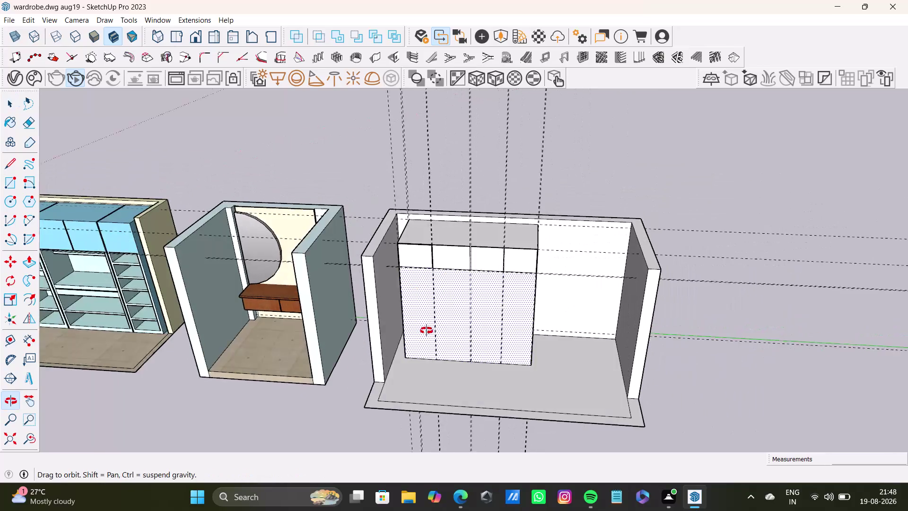
Copy the whole wardrobe room unit with Move and place it just right of the original.
middle_drag(520, 300, 485, 271)
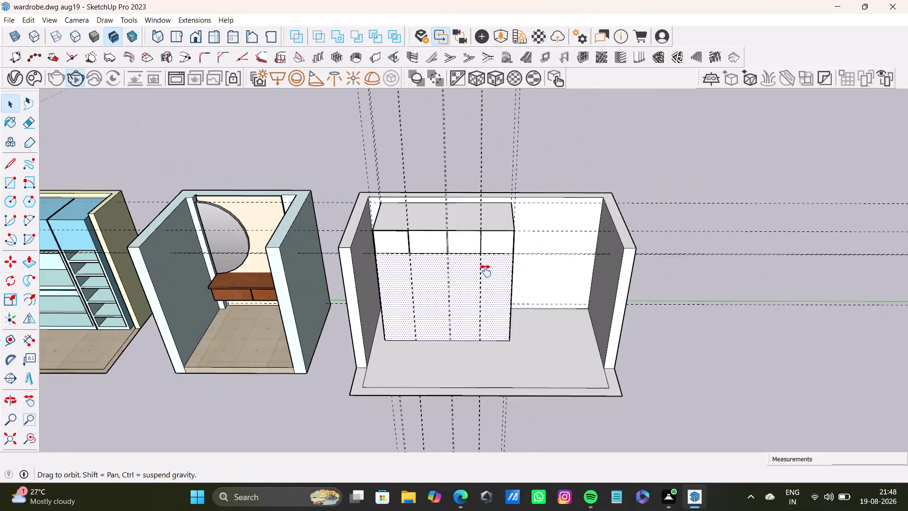
middle_drag(485, 271, 485, 270)
triple_click(547, 244)
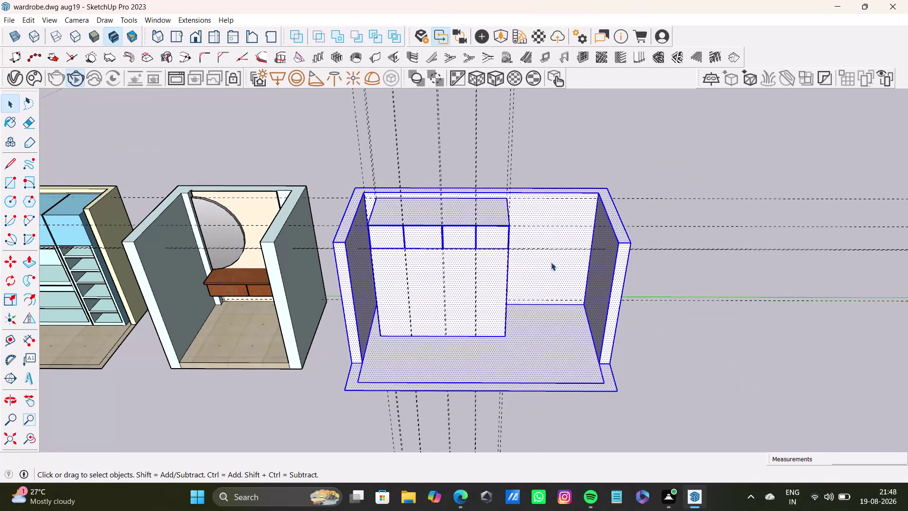
key(m)
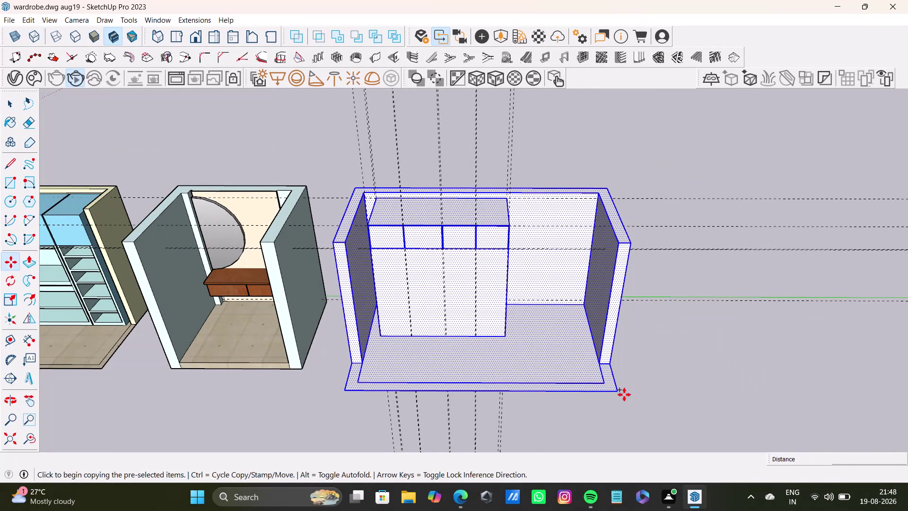
click(621, 393)
scroll(down, 3)
middle_drag(881, 365, 689, 353)
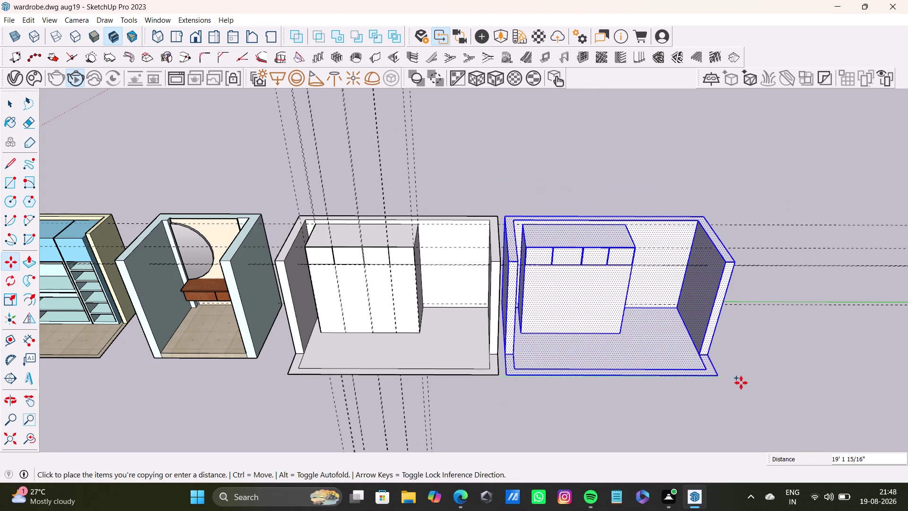
click(740, 383)
key(space)
scroll(down, 3)
scroll(up, 3)
scroll(down, 3)
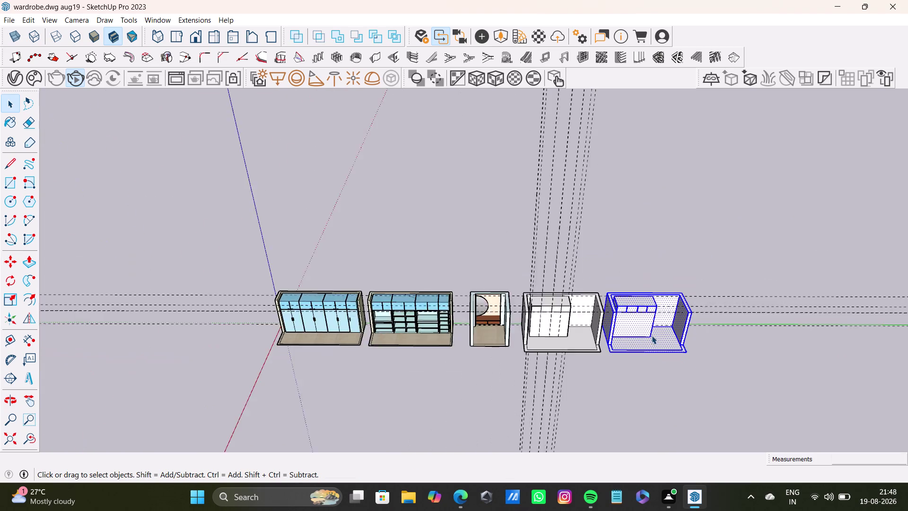
scroll(down, 3)
Push/Pull the first two loft shutters outward 4 1/4" from the wardrobe front.
scroll(up, 3)
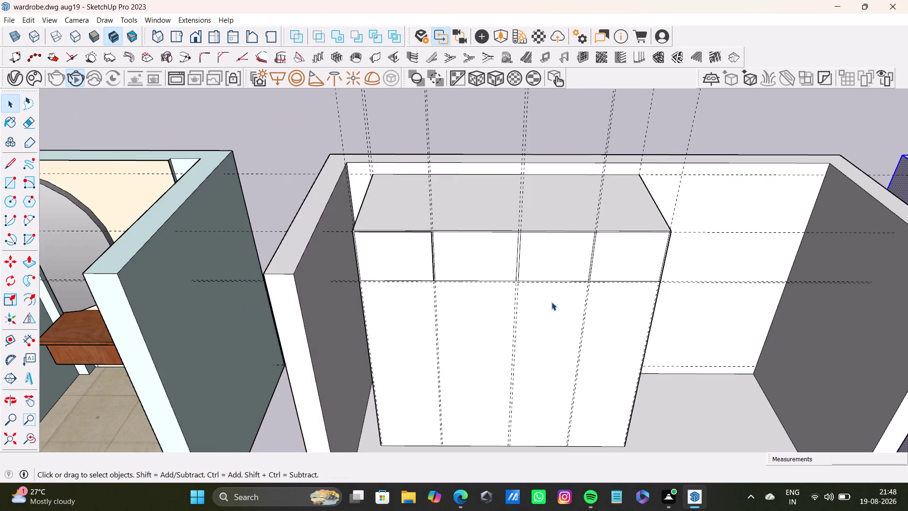
middle_drag(550, 302, 598, 298)
scroll(up, 3)
click(448, 254)
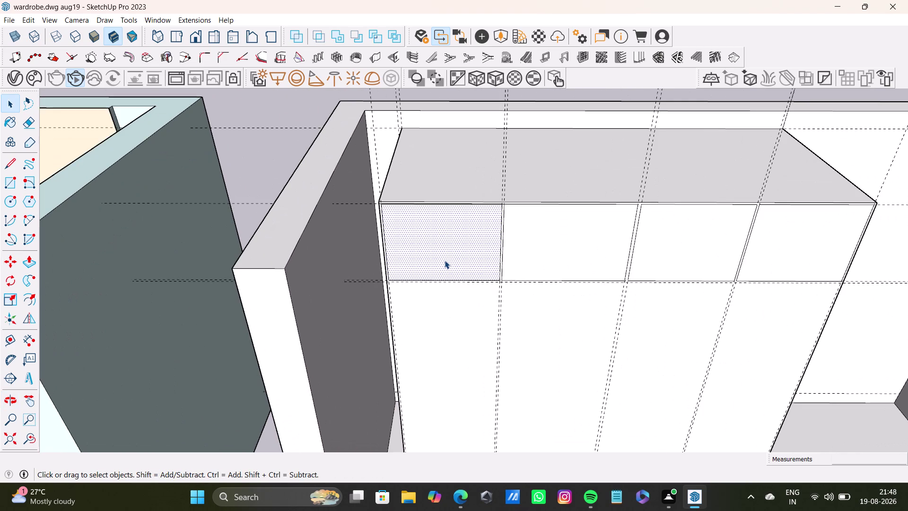
key(p)
drag(444, 260, 436, 269)
key(space)
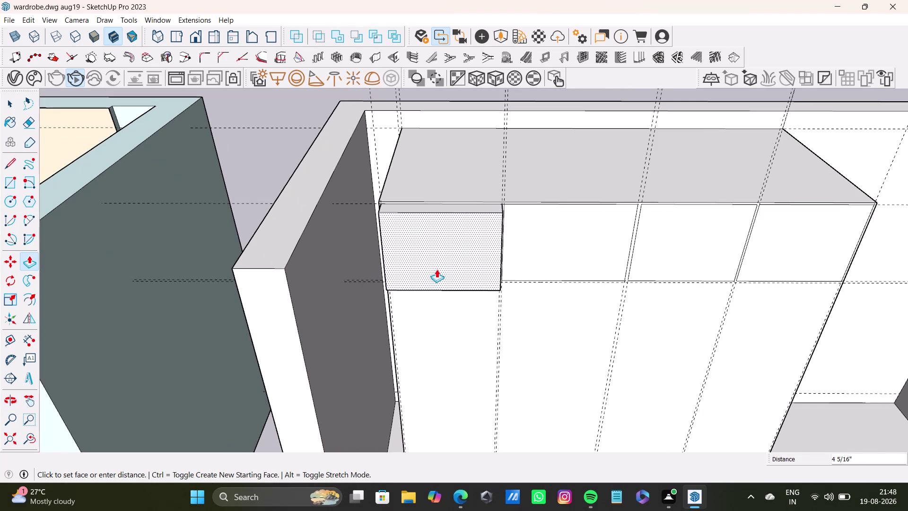
click(545, 240)
key(p)
drag(545, 240, 486, 249)
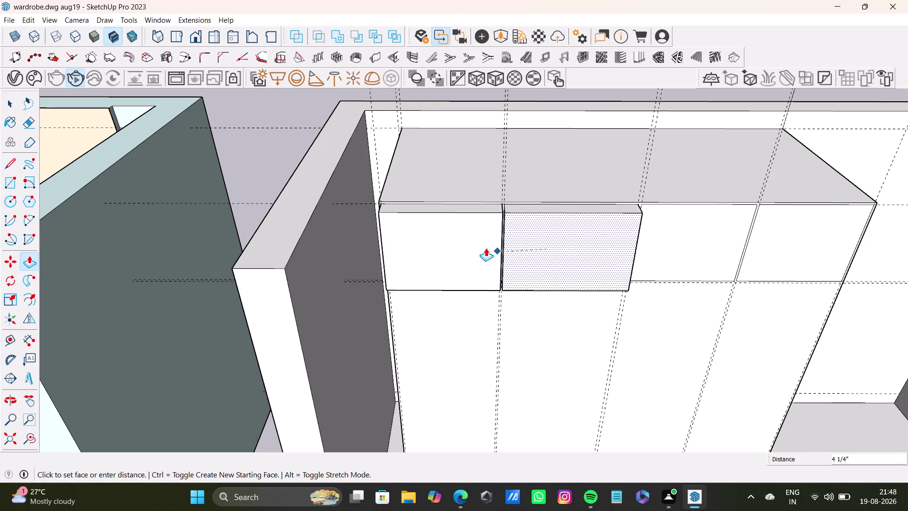
drag(486, 248, 484, 246)
key(space)
Push/Pull the third and fourth loft shutters outward to match the first two.
middle_drag(640, 267, 490, 243)
click(597, 255)
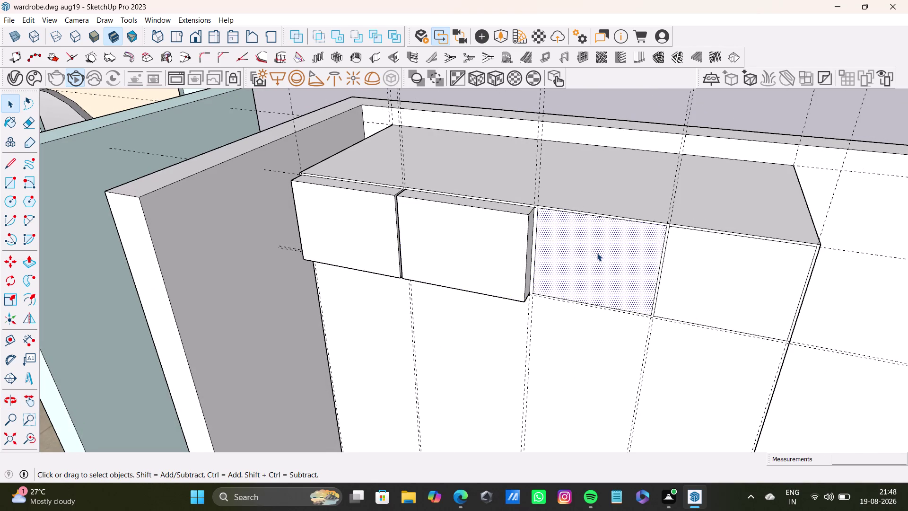
key(p)
drag(597, 253, 510, 228)
key(space)
click(725, 278)
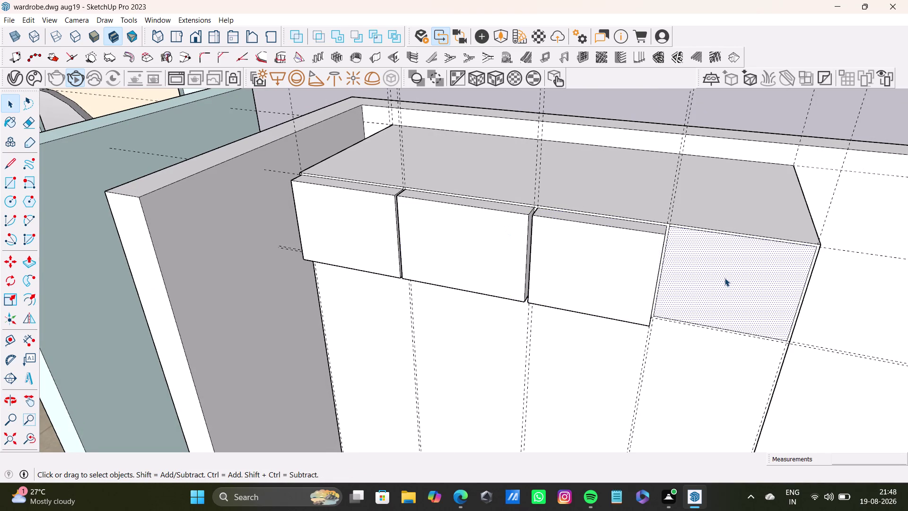
key(p)
drag(725, 278, 641, 258)
Orbit and pan to inspect the shutter projections and centre the wardrobe doors.
middle_drag(700, 288, 667, 378)
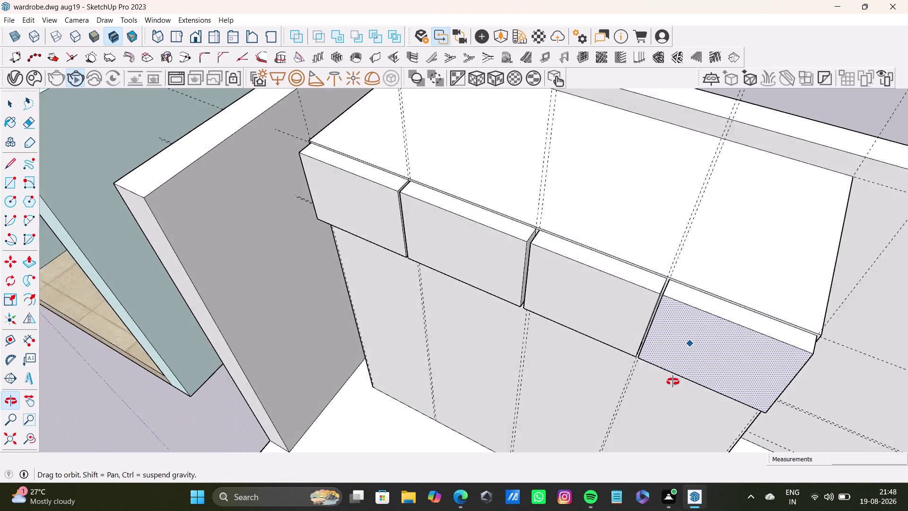
middle_drag(667, 377, 766, 265)
scroll(down, 3)
middle_drag(691, 262, 725, 119)
scroll(down, 3)
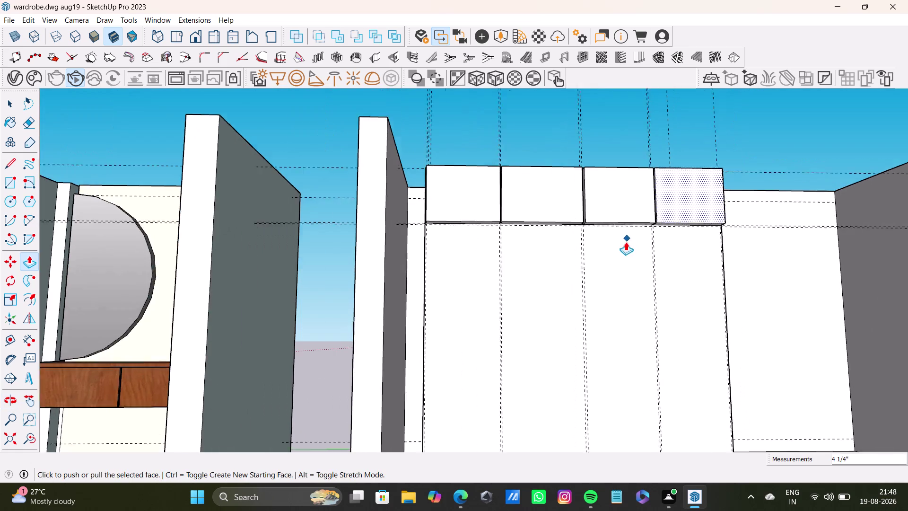
middle_drag(619, 255, 610, 179)
middle_drag(522, 276, 516, 323)
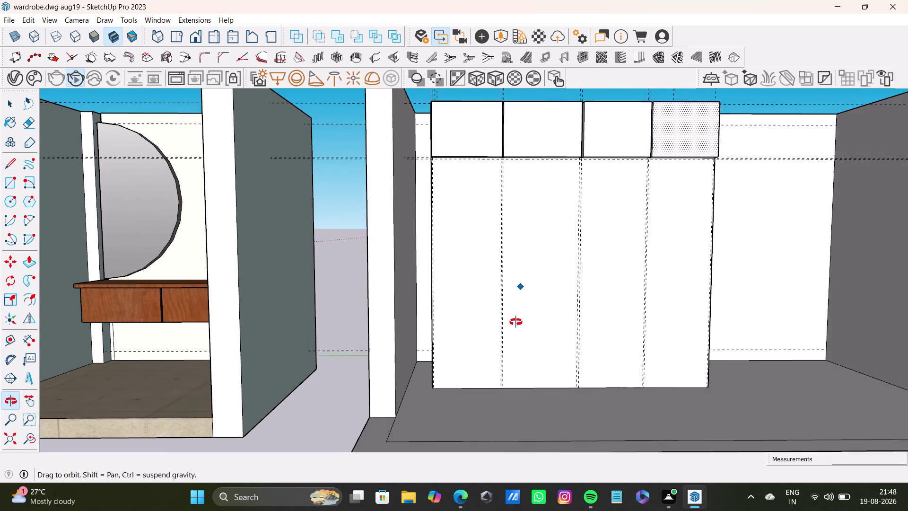
middle_drag(516, 323, 516, 326)
scroll(up, 3)
middle_drag(517, 235, 469, 209)
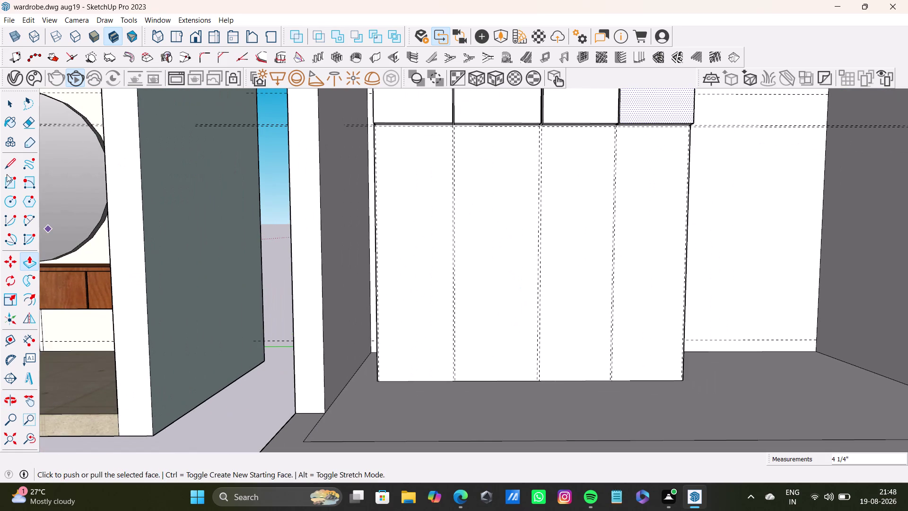
click(10, 185)
scroll(up, 3)
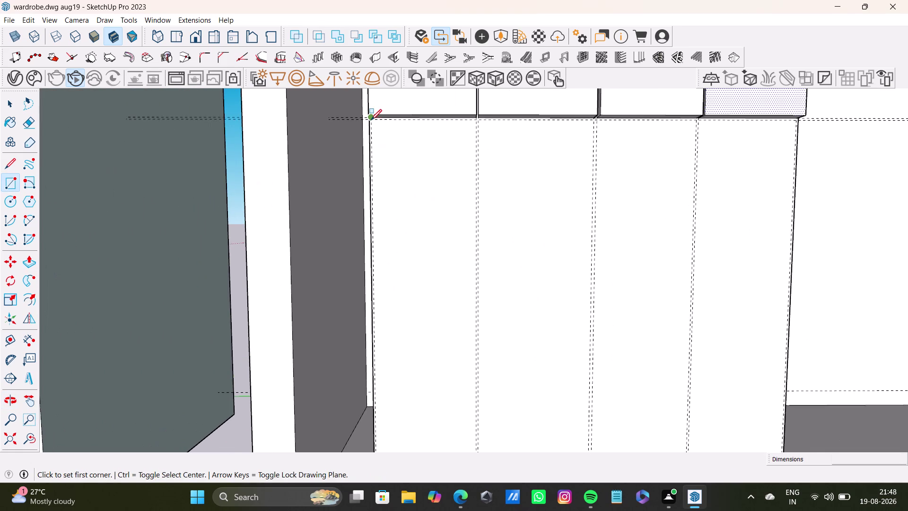
drag(371, 120, 378, 123)
key(space)
drag(6, 179, 11, 181)
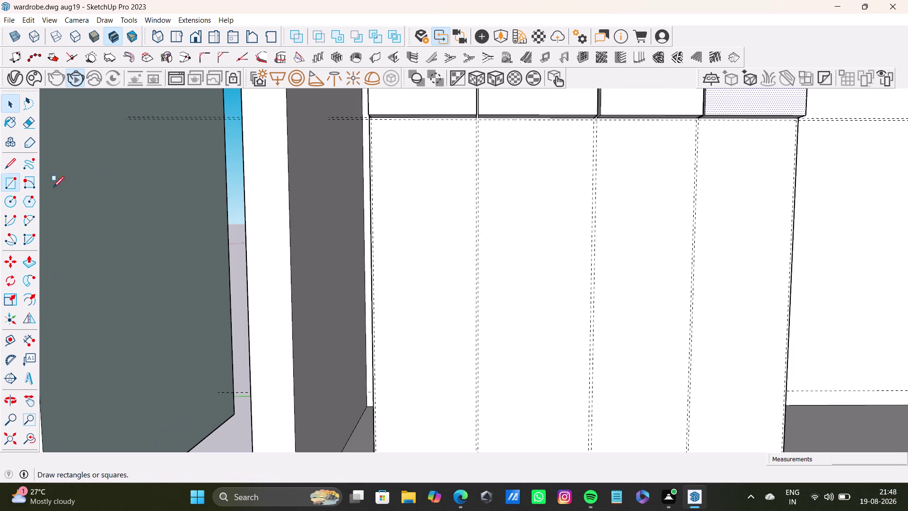
drag(11, 180, 16, 181)
scroll(up, 3)
middle_drag(403, 167, 368, 277)
middle_drag(377, 247, 372, 204)
scroll(up, 3)
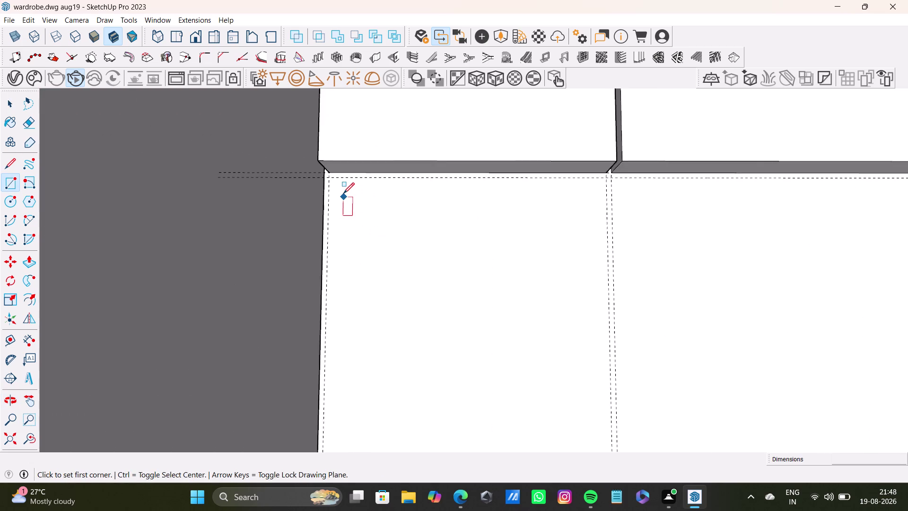
scroll(up, 3)
click(322, 171)
scroll(down, 3)
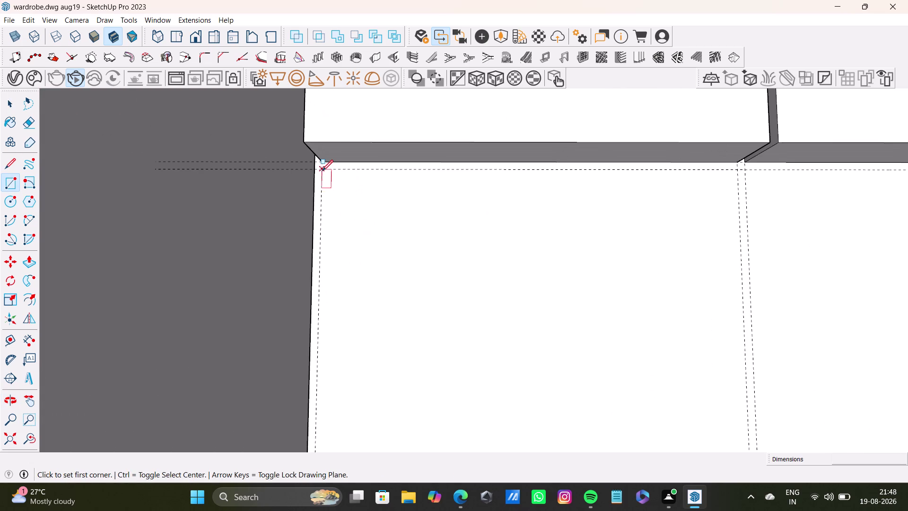
scroll(down, 3)
middle_drag(732, 361, 544, 202)
scroll(down, 3)
scroll(up, 3)
middle_drag(633, 346, 614, 187)
scroll(down, 3)
middle_drag(653, 358, 636, 255)
scroll(up, 3)
middle_drag(639, 296, 642, 357)
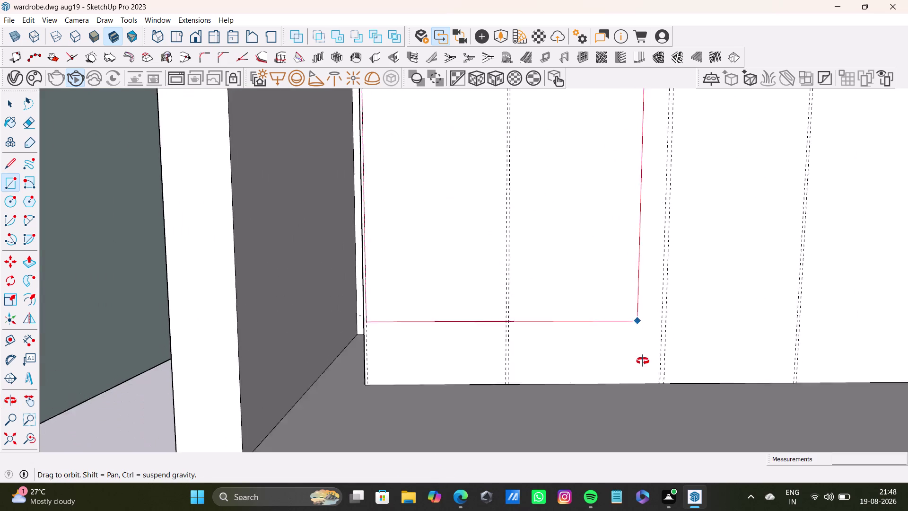
middle_drag(643, 357, 639, 397)
key(space)
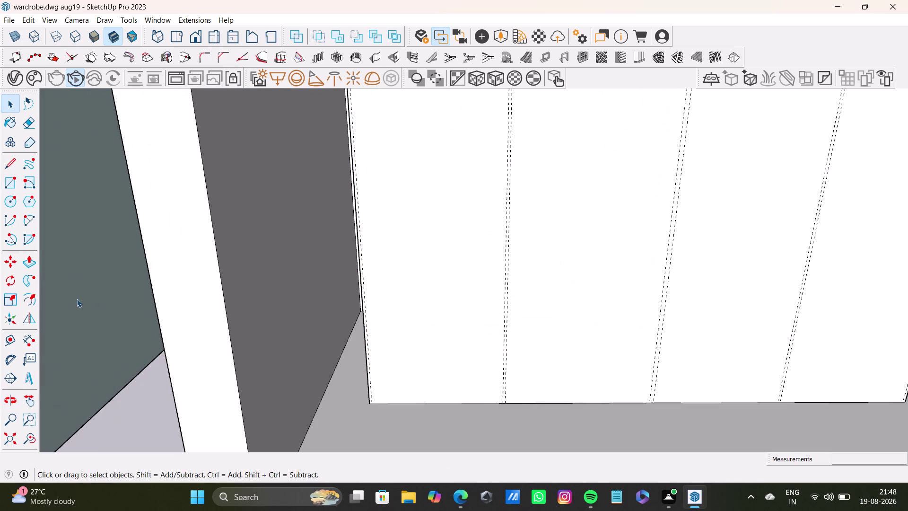
drag(6, 340, 17, 340)
scroll(up, 3)
click(468, 406)
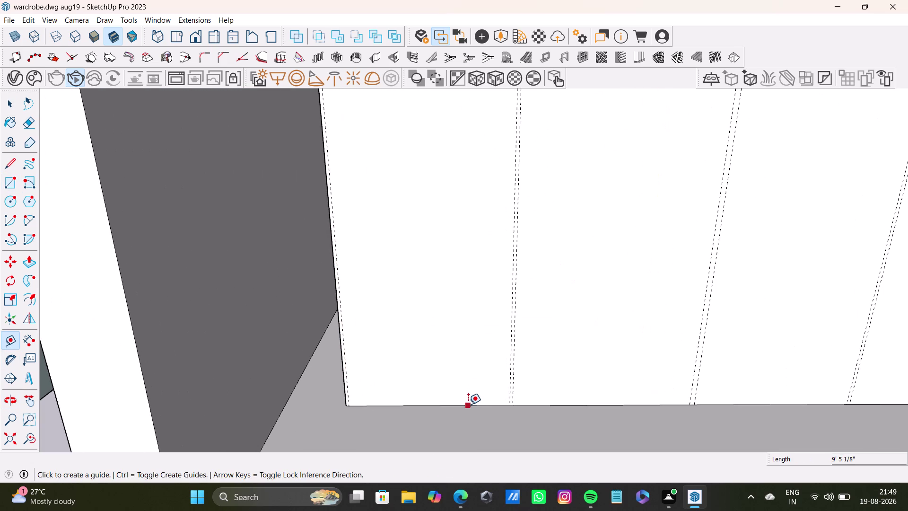
click(433, 392)
key(space)
scroll(down, 3)
middle_drag(456, 344, 415, 302)
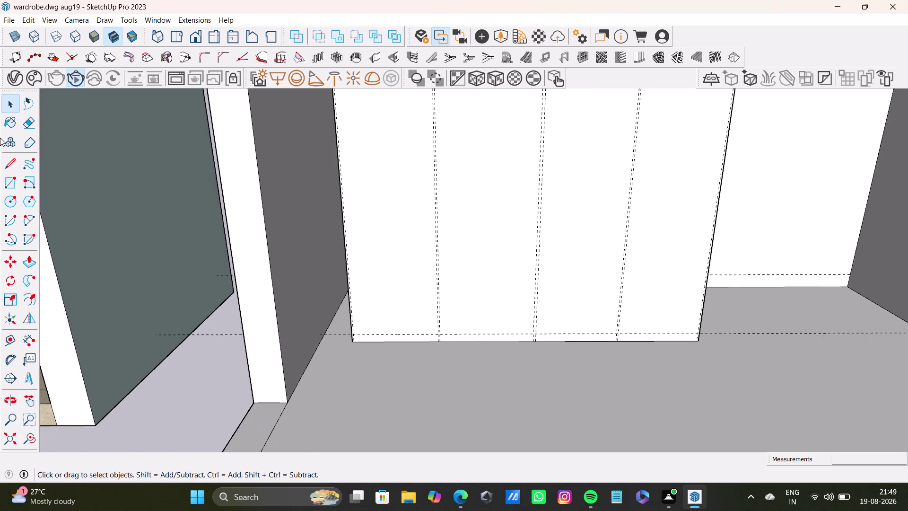
click(8, 167)
scroll(up, 3)
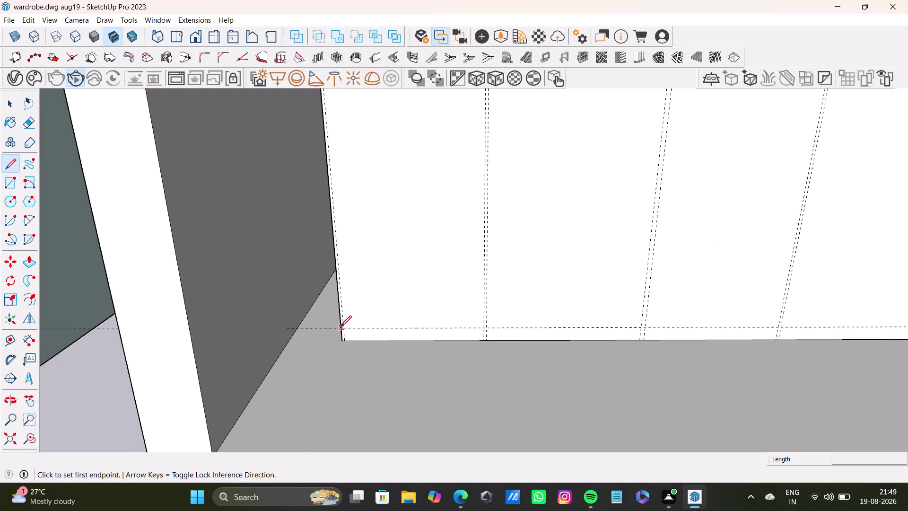
scroll(up, 3)
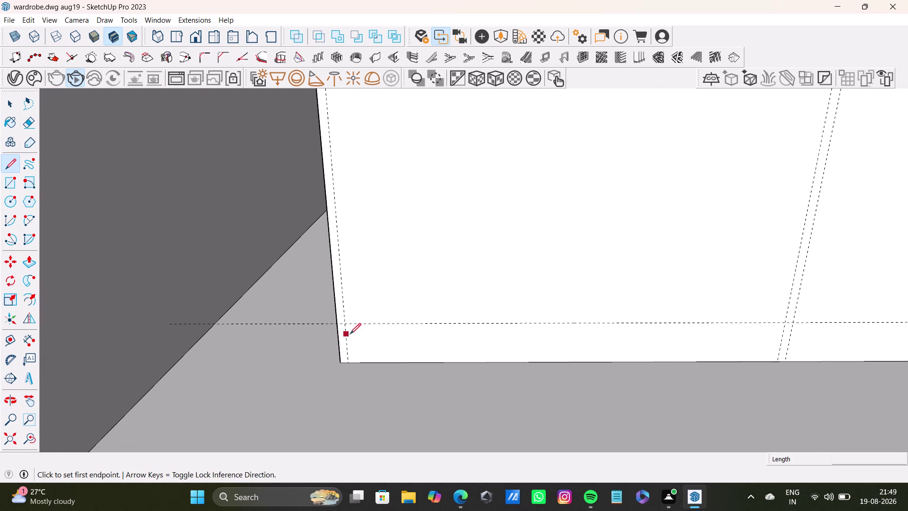
click(347, 323)
scroll(down, 3)
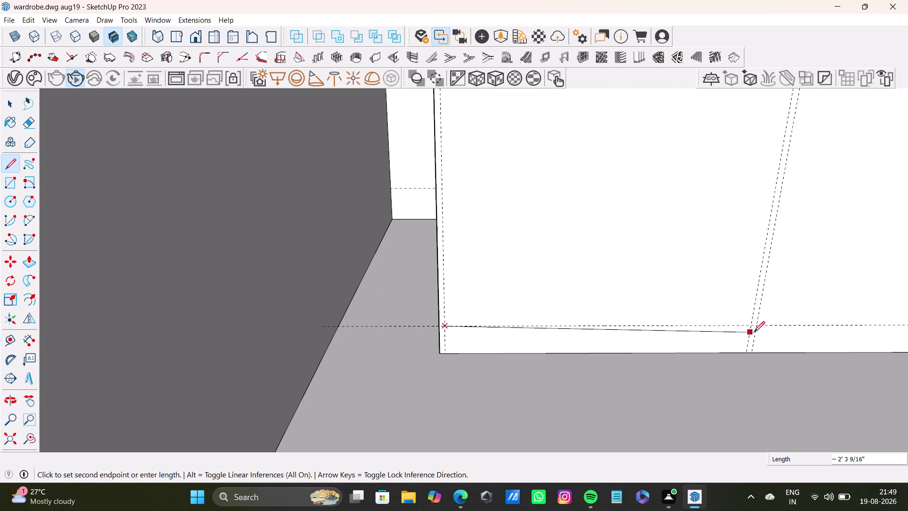
scroll(down, 3)
middle_drag(806, 330, 462, 301)
scroll(down, 3)
middle_drag(734, 295, 515, 290)
scroll(down, 3)
middle_drag(738, 300, 570, 291)
scroll(up, 3)
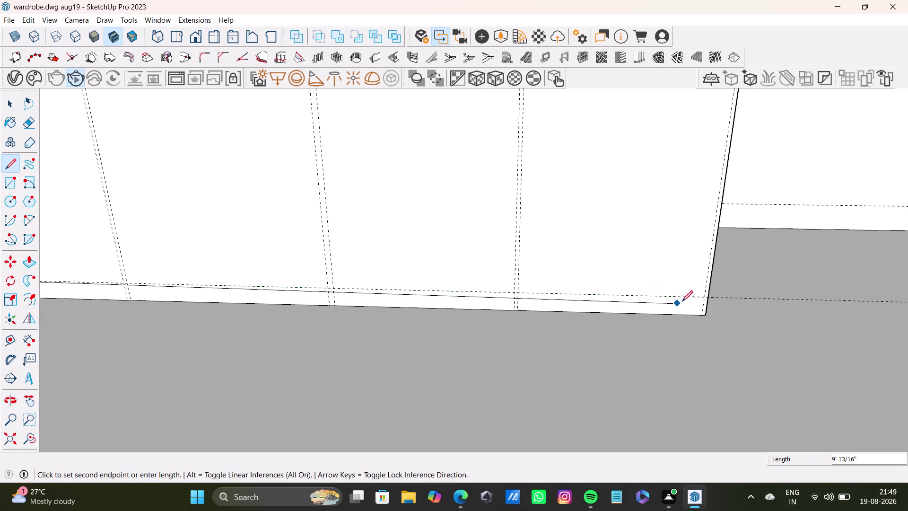
scroll(up, 3)
click(710, 297)
key(space)
scroll(down, 3)
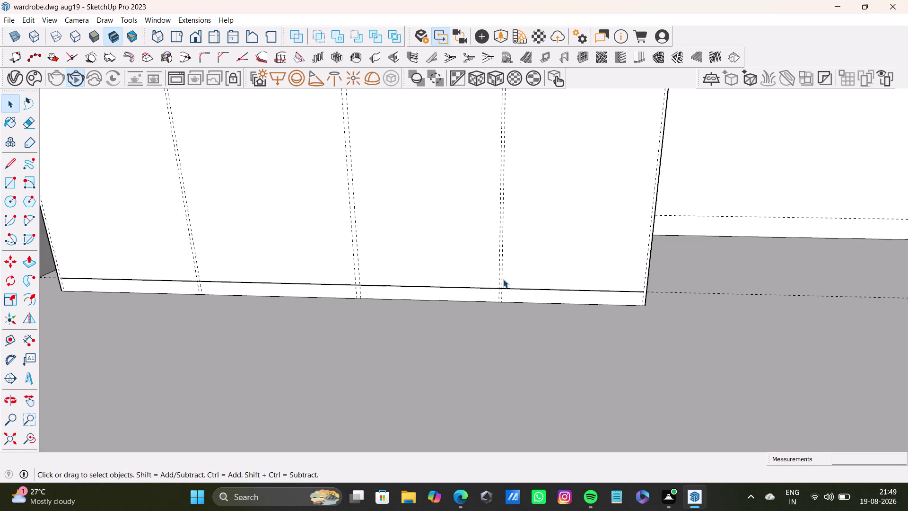
middle_drag(518, 256, 694, 337)
scroll(down, 3)
middle_drag(321, 224, 366, 305)
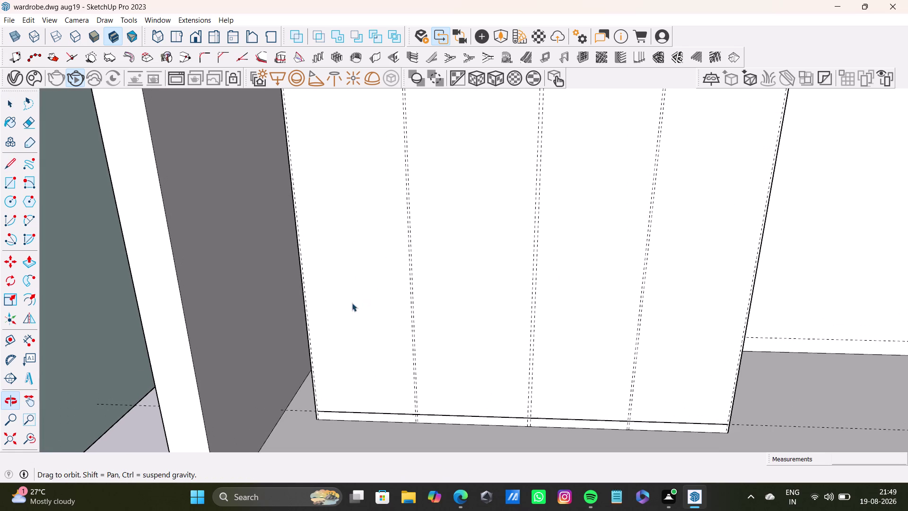
click(17, 166)
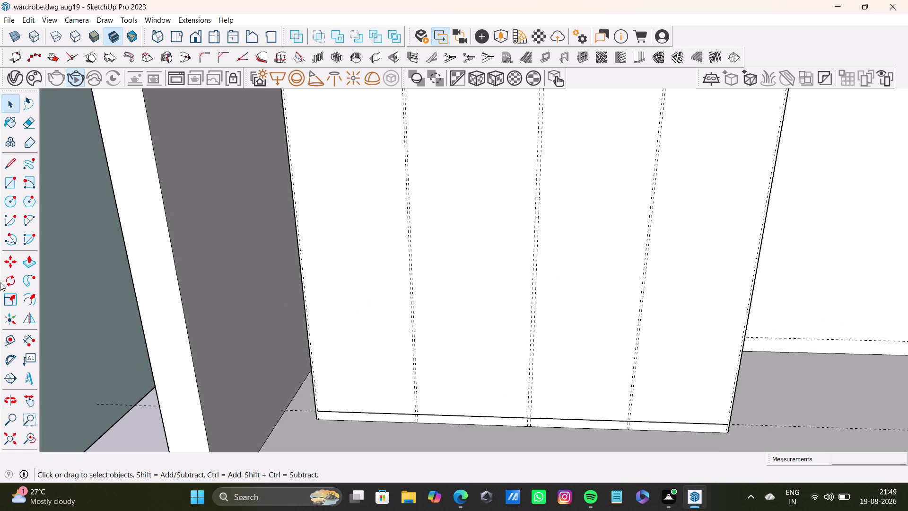
middle_drag(471, 211, 488, 356)
scroll(up, 3)
middle_drag(318, 251, 325, 190)
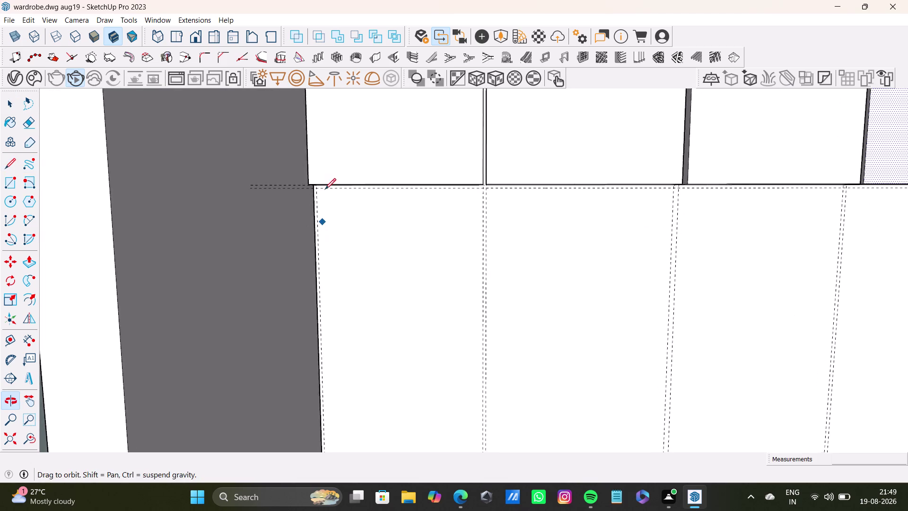
scroll(up, 3)
drag(308, 160, 312, 165)
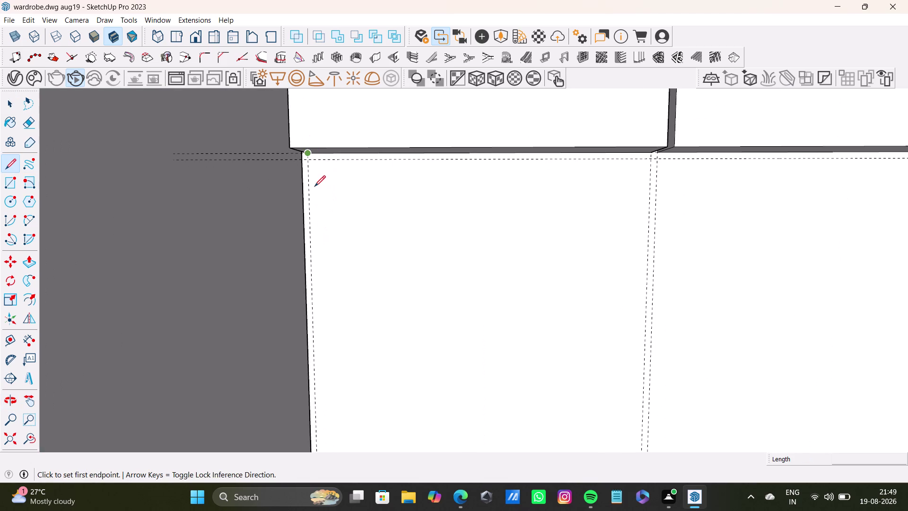
key(space)
drag(11, 161, 15, 162)
scroll(up, 3)
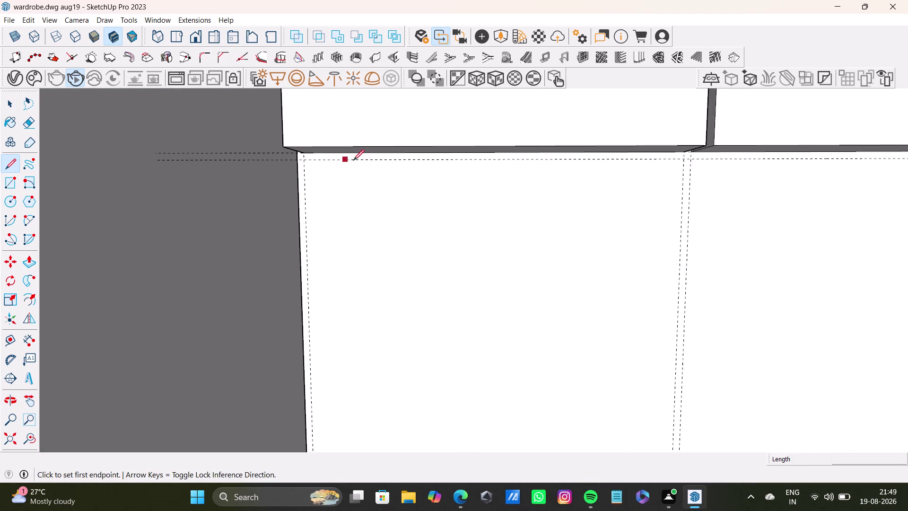
scroll(up, 3)
click(304, 167)
scroll(down, 3)
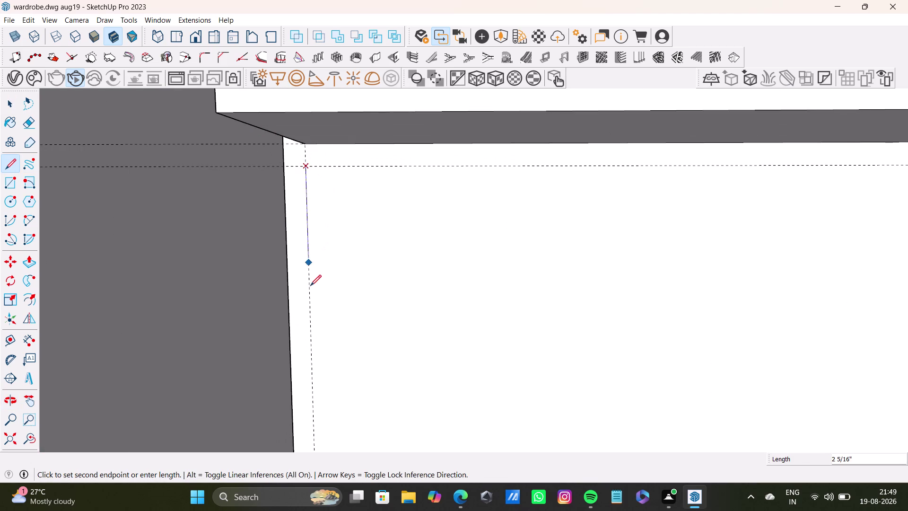
scroll(down, 3)
middle_drag(324, 310, 324, 129)
scroll(down, 3)
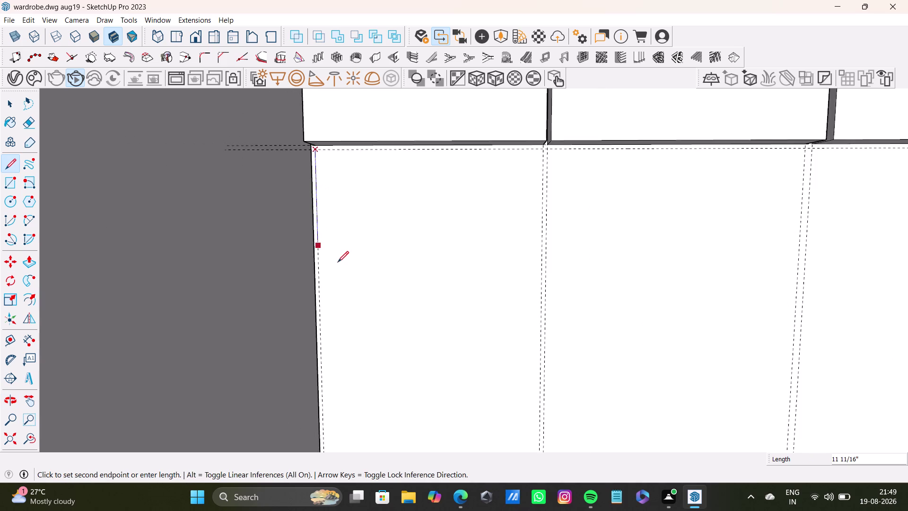
scroll(down, 3)
middle_drag(352, 278, 363, 37)
key(Up)
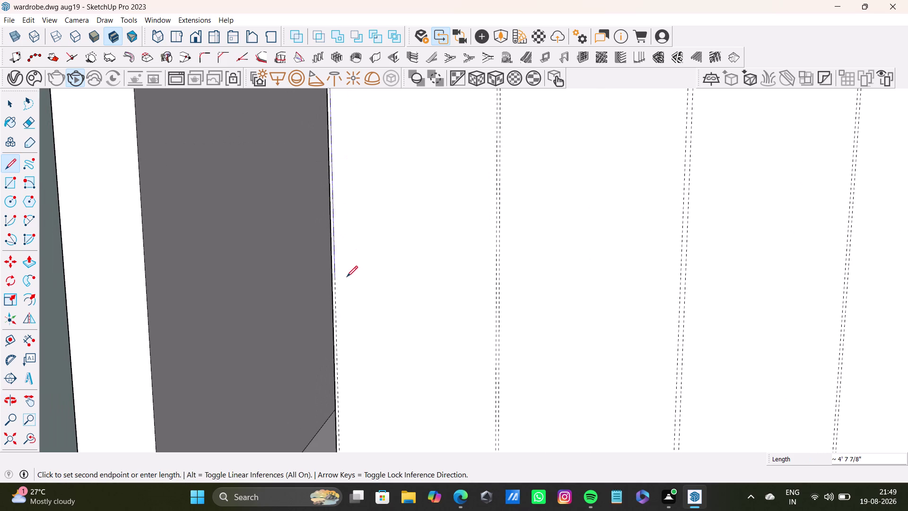
scroll(down, 3)
middle_drag(345, 287, 347, 197)
scroll(up, 3)
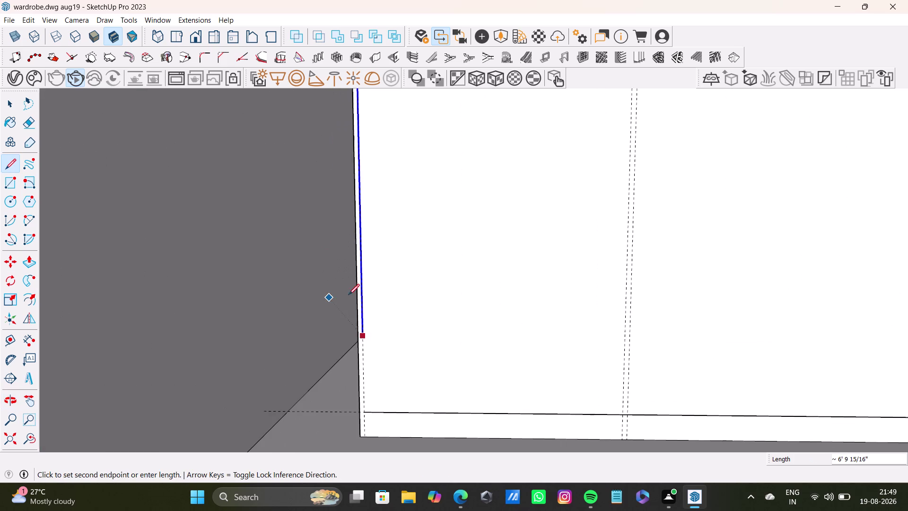
click(368, 410)
key(space)
scroll(down, 3)
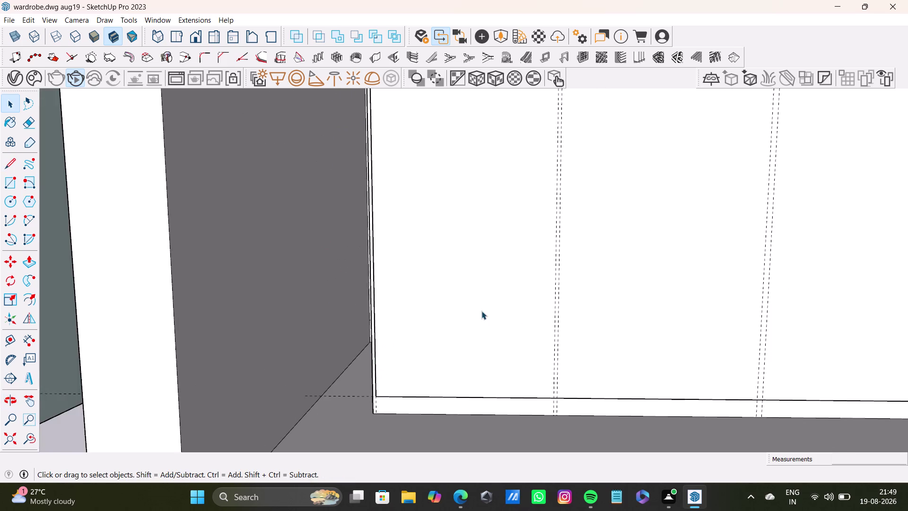
scroll(down, 3)
middle_drag(549, 281, 327, 350)
scroll(down, 3)
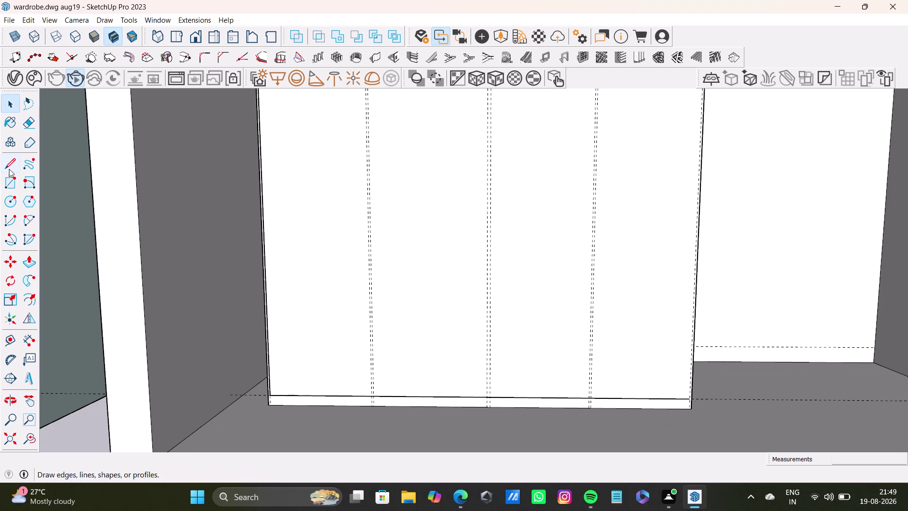
click(10, 159)
scroll(up, 3)
middle_drag(632, 227, 483, 315)
scroll(up, 3)
middle_drag(536, 218, 485, 297)
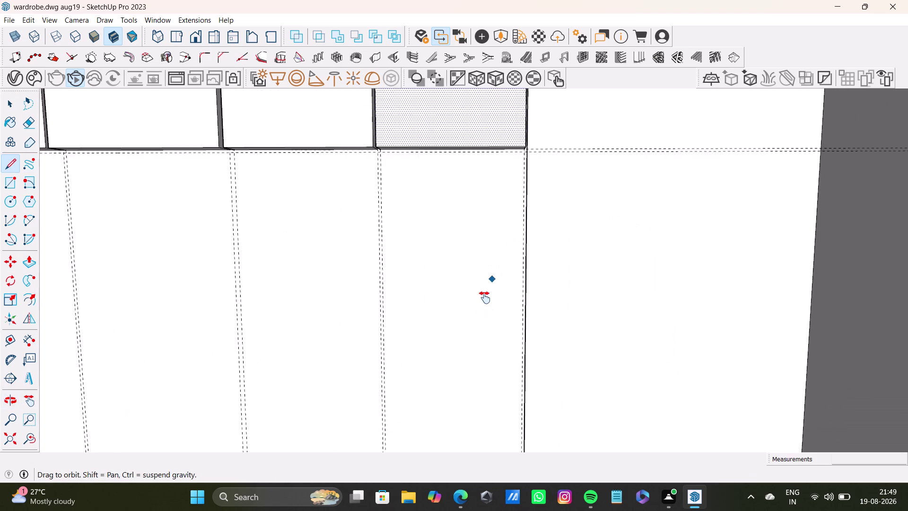
middle_drag(485, 297, 485, 298)
scroll(up, 3)
click(471, 210)
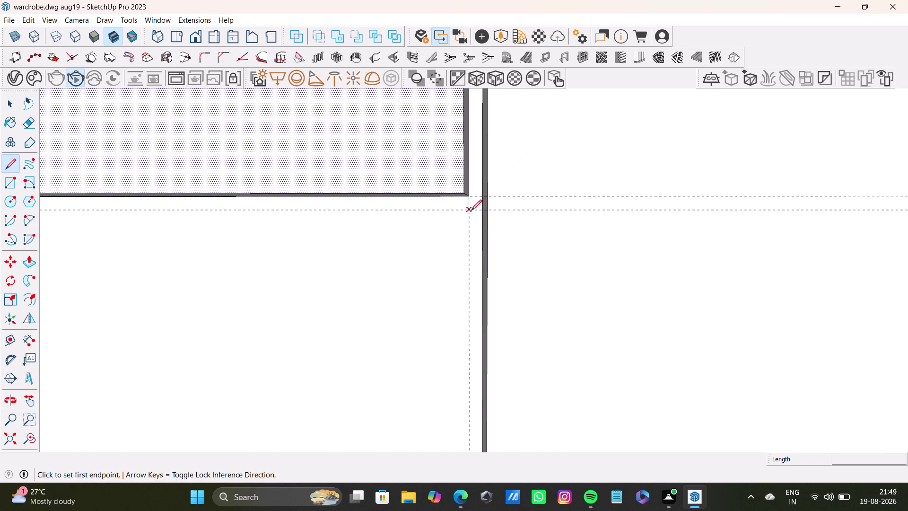
key(space)
drag(4, 160, 9, 160)
scroll(up, 3)
click(488, 206)
scroll(down, 3)
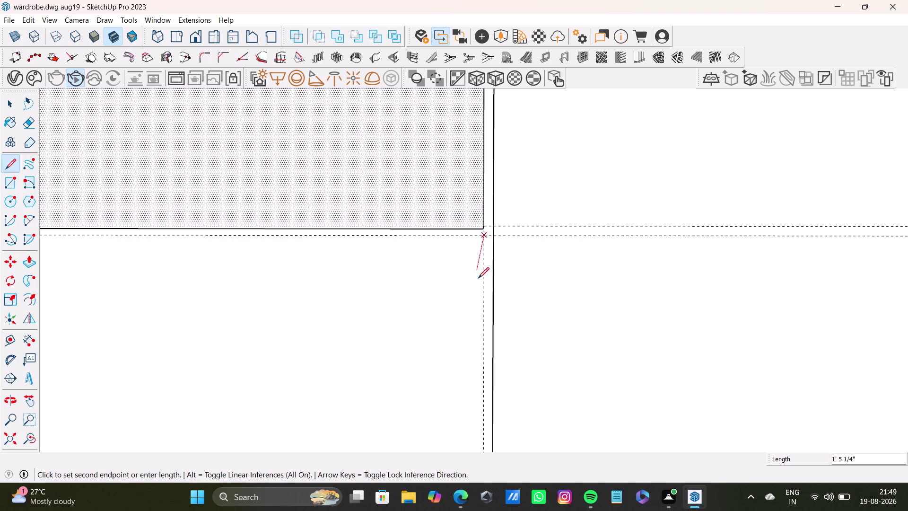
key(Up)
scroll(down, 3)
middle_drag(479, 294, 479, 158)
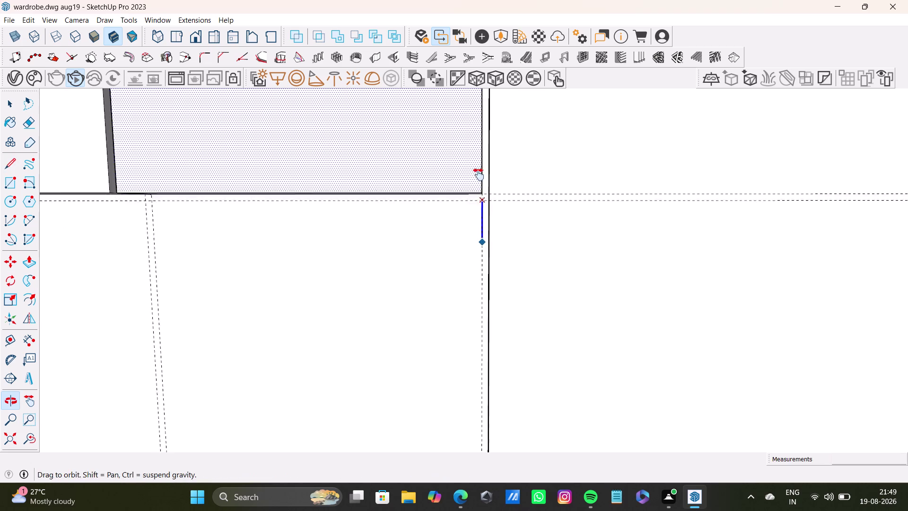
scroll(down, 3)
middle_drag(475, 290, 497, 134)
scroll(down, 3)
middle_drag(492, 304, 503, 181)
scroll(up, 3)
scroll(up, 3)
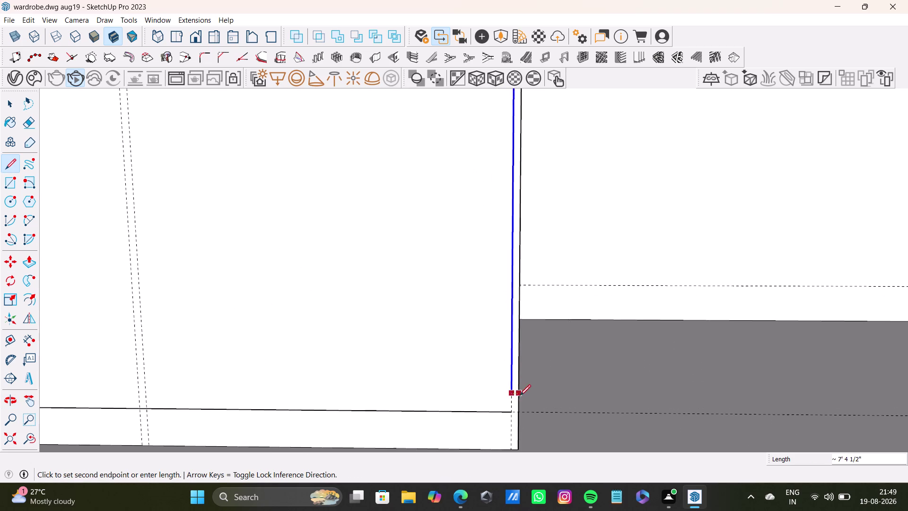
click(513, 414)
key(space)
scroll(down, 3)
middle_drag(430, 259, 563, 414)
scroll(down, 3)
scroll(down, 3)
middle_drag(505, 268, 621, 396)
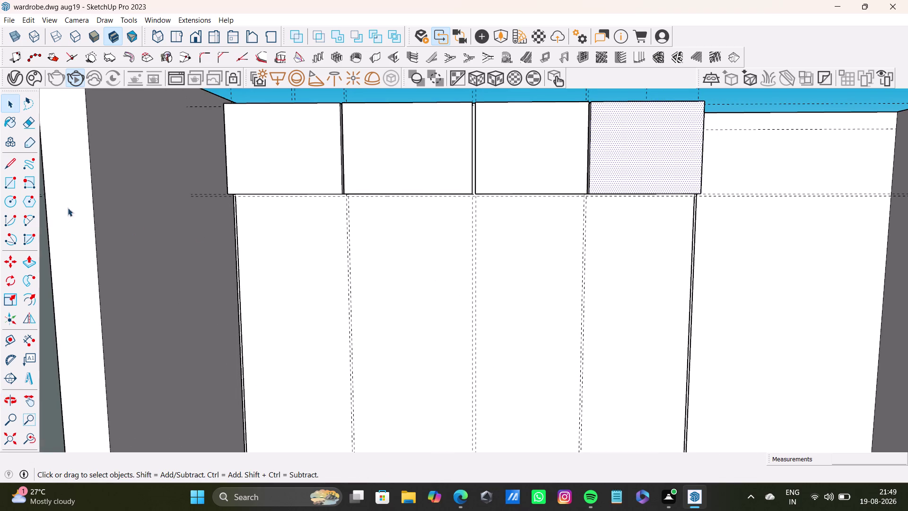
click(10, 161)
scroll(up, 3)
middle_drag(290, 236, 292, 183)
scroll(up, 3)
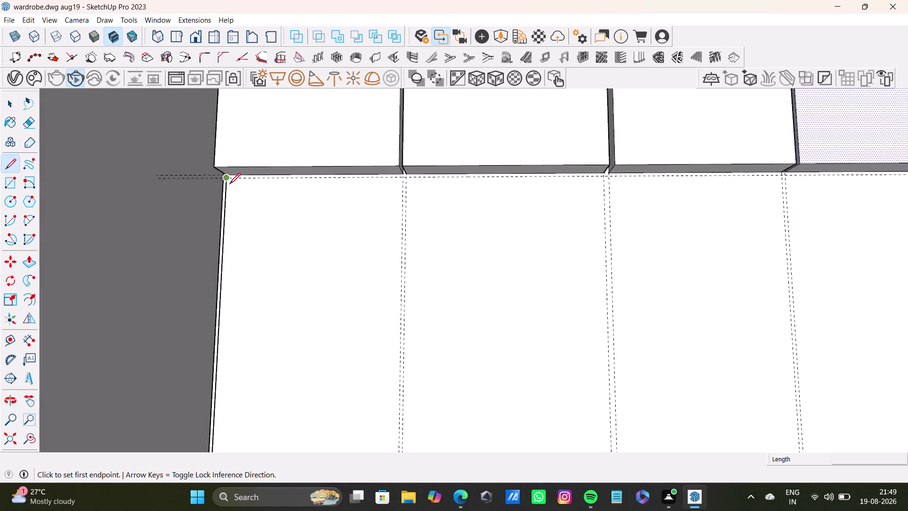
scroll(up, 3)
drag(226, 174, 253, 176)
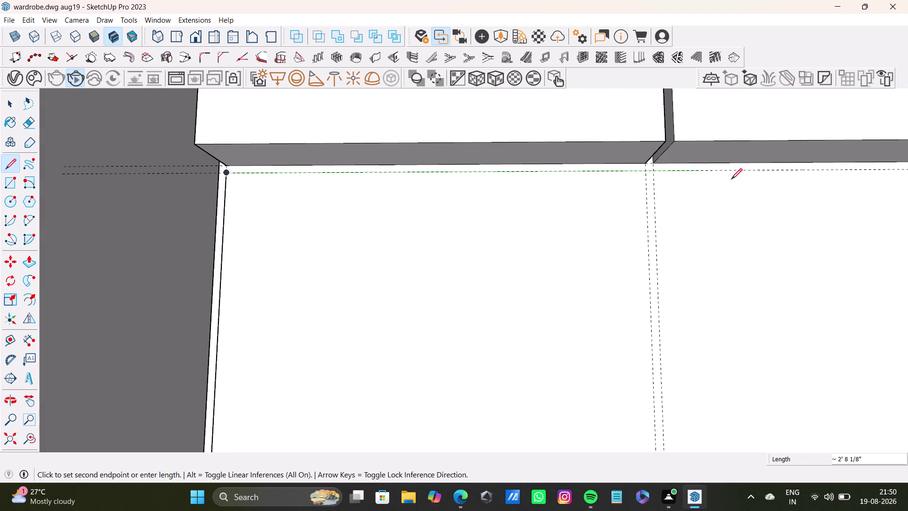
scroll(down, 3)
middle_drag(775, 173, 476, 179)
scroll(down, 3)
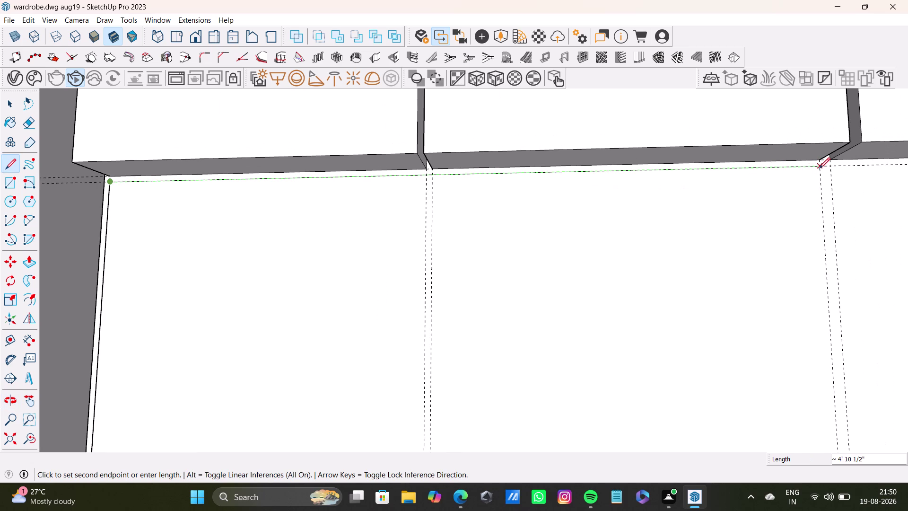
click(819, 168)
scroll(down, 3)
middle_drag(816, 284, 764, 66)
scroll(down, 3)
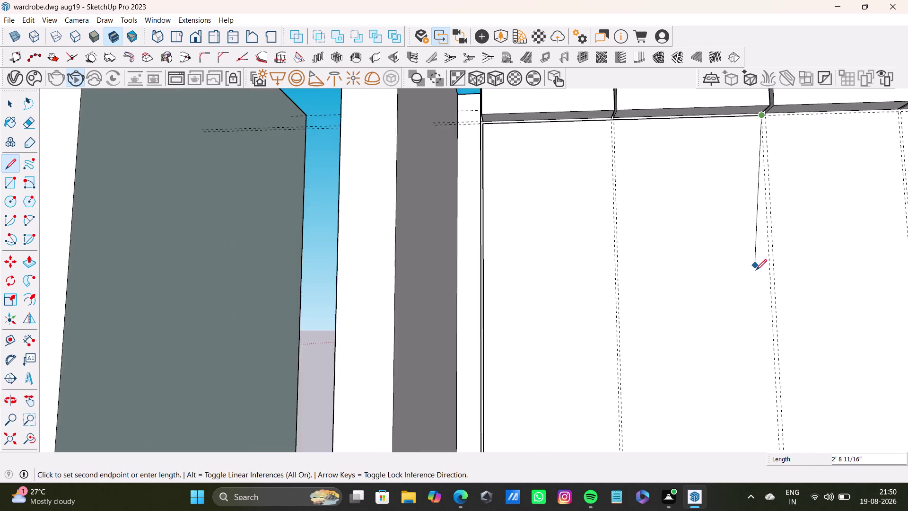
scroll(down, 3)
middle_drag(757, 273, 721, 159)
scroll(up, 3)
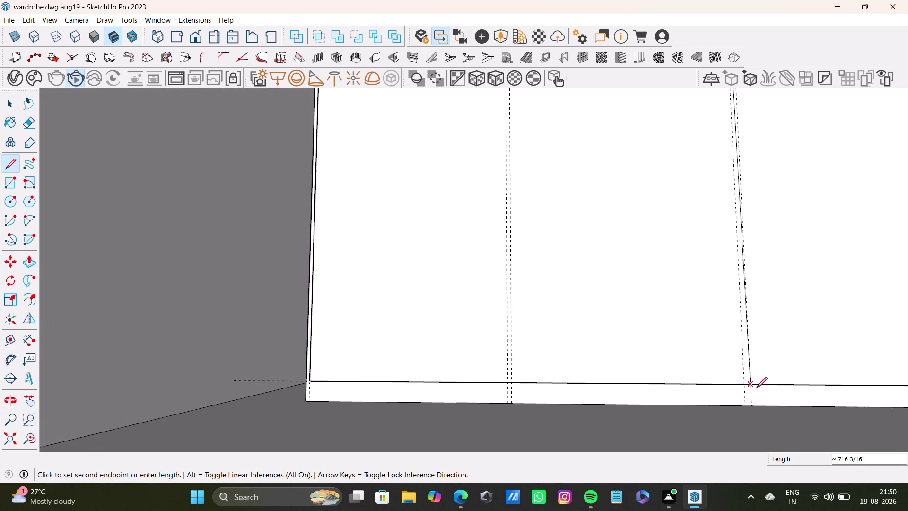
click(741, 384)
key(space)
scroll(down, 3)
scroll(down, 3)
middle_drag(689, 226, 580, 347)
middle_drag(601, 272, 580, 392)
middle_drag(648, 276, 542, 294)
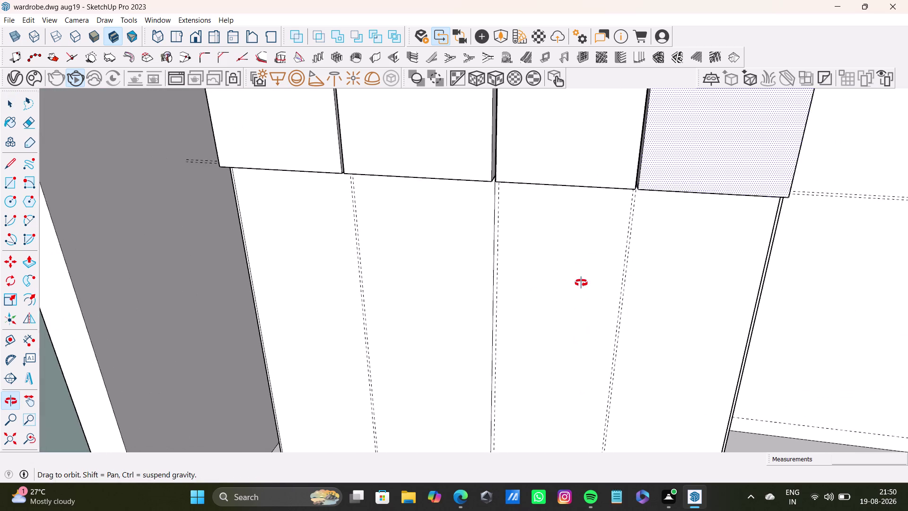
middle_drag(581, 285, 589, 210)
drag(7, 163, 14, 160)
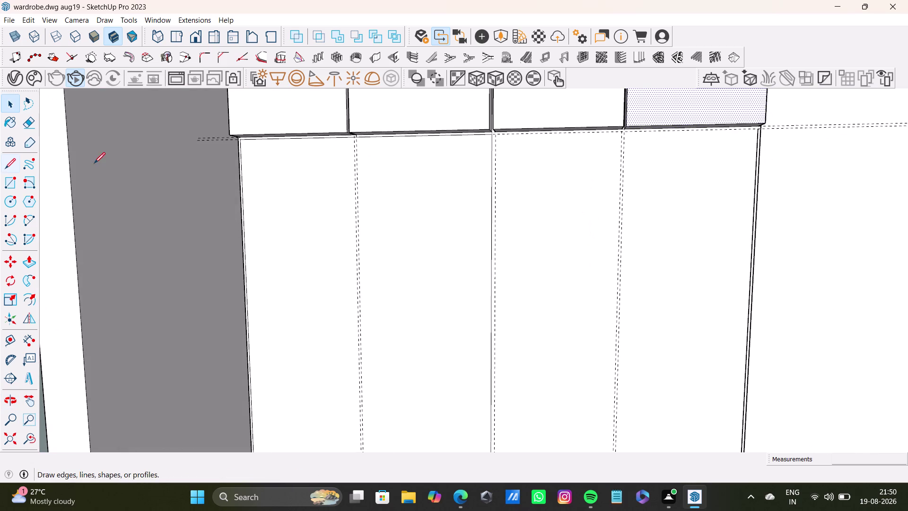
scroll(up, 3)
middle_drag(632, 172, 605, 209)
middle_drag(590, 177, 588, 146)
scroll(up, 3)
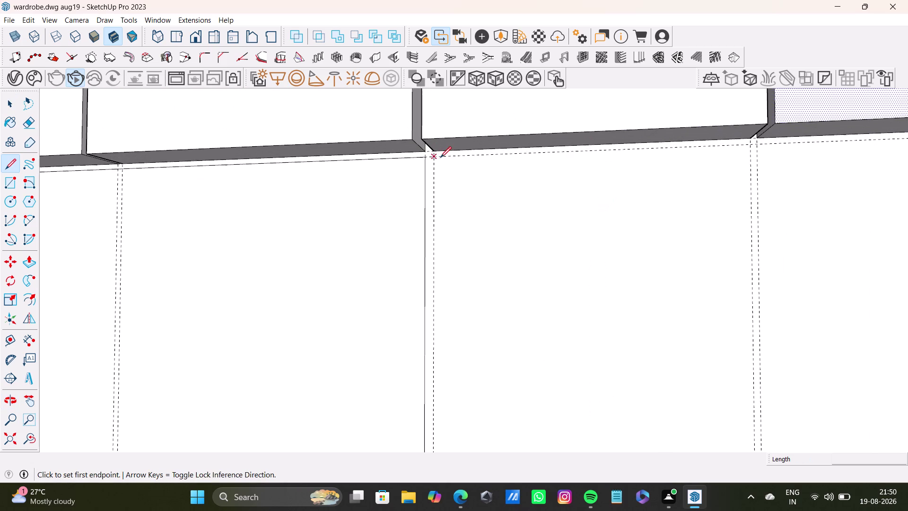
click(436, 158)
scroll(down, 3)
middle_drag(814, 157, 775, 147)
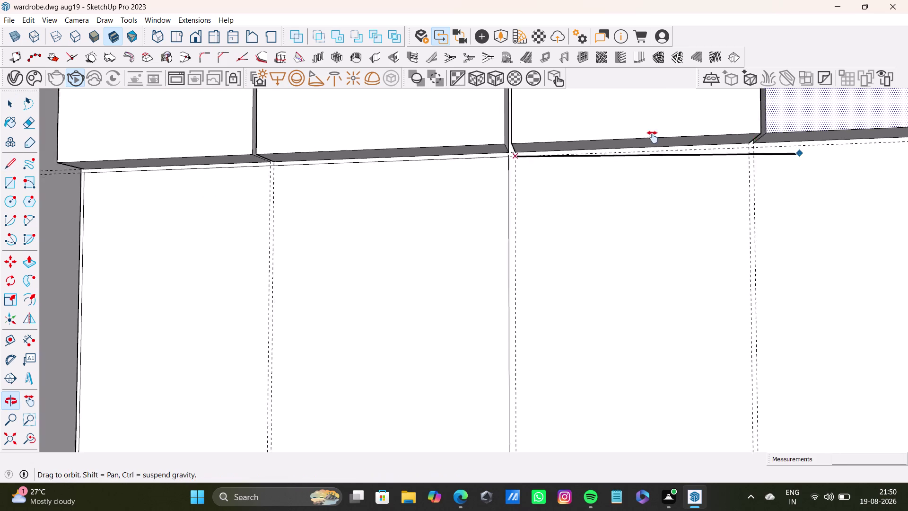
middle_drag(775, 147, 566, 152)
click(773, 133)
key(space)
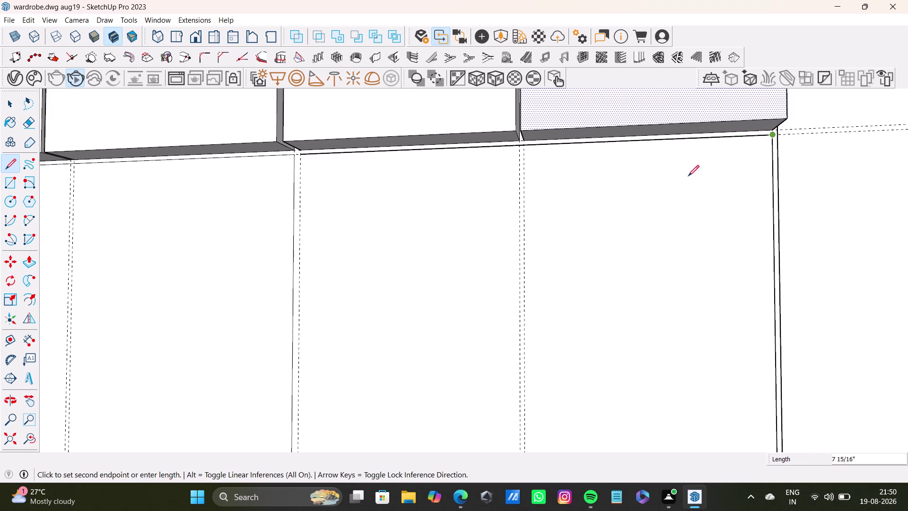
scroll(down, 3)
middle_drag(517, 210, 566, 136)
drag(10, 165, 32, 165)
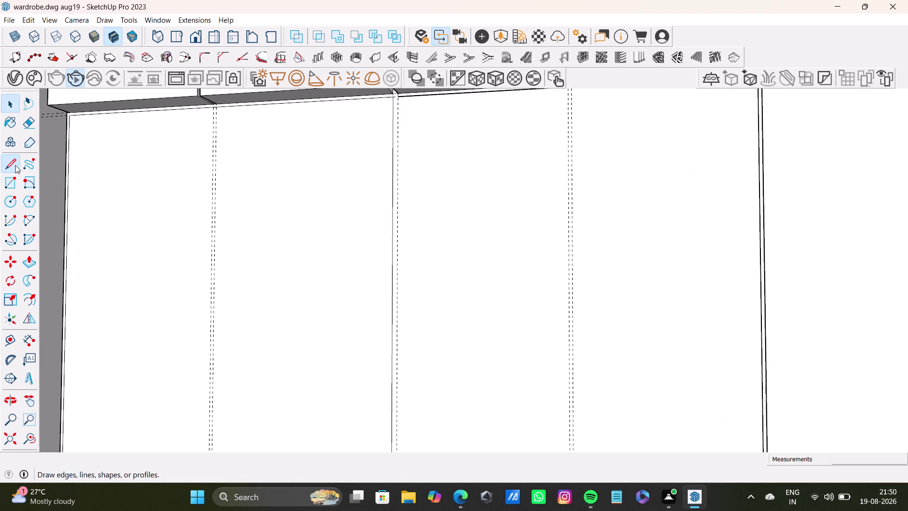
middle_drag(575, 168, 538, 283)
scroll(up, 3)
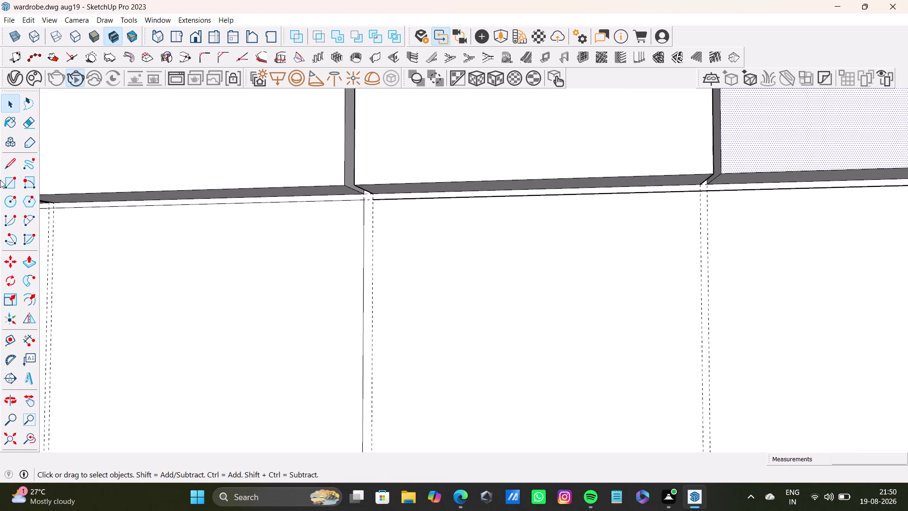
click(4, 167)
scroll(up, 3)
click(349, 176)
scroll(down, 3)
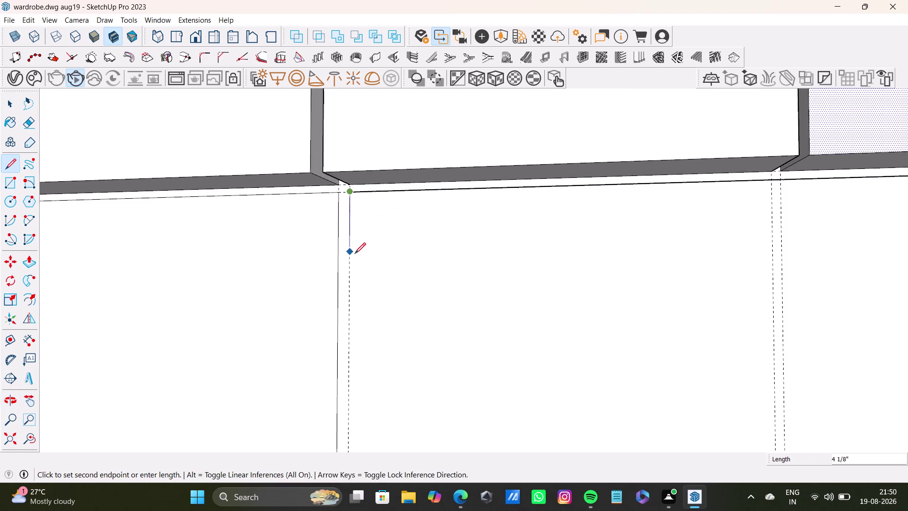
scroll(down, 3)
middle_drag(355, 254, 383, 131)
scroll(down, 3)
middle_drag(378, 261, 418, 146)
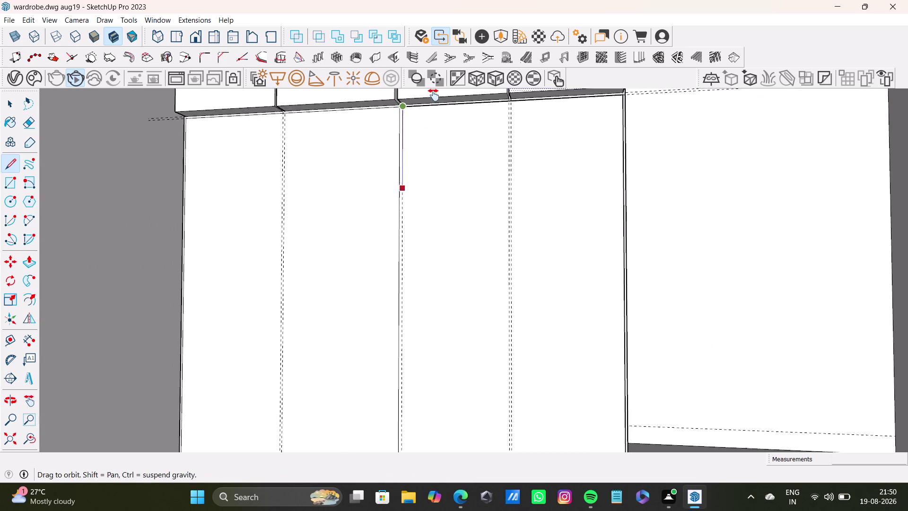
middle_drag(418, 146, 432, 100)
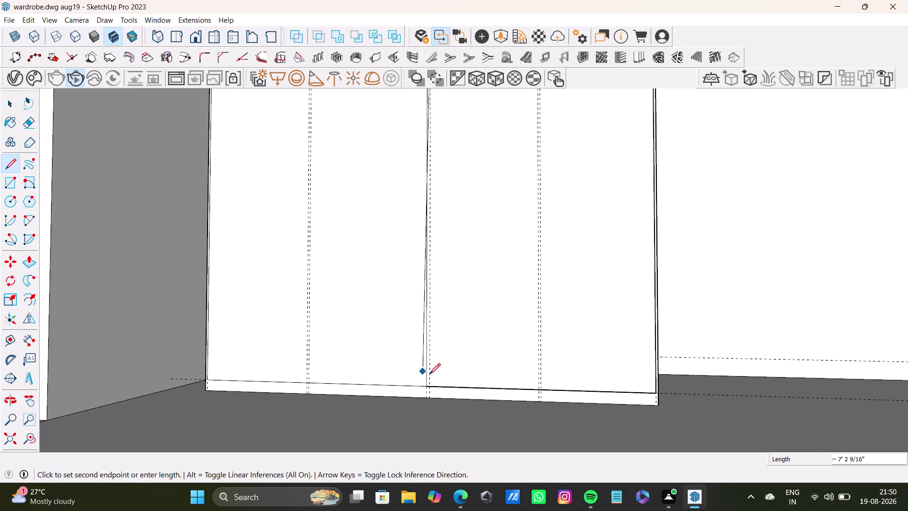
scroll(up, 3)
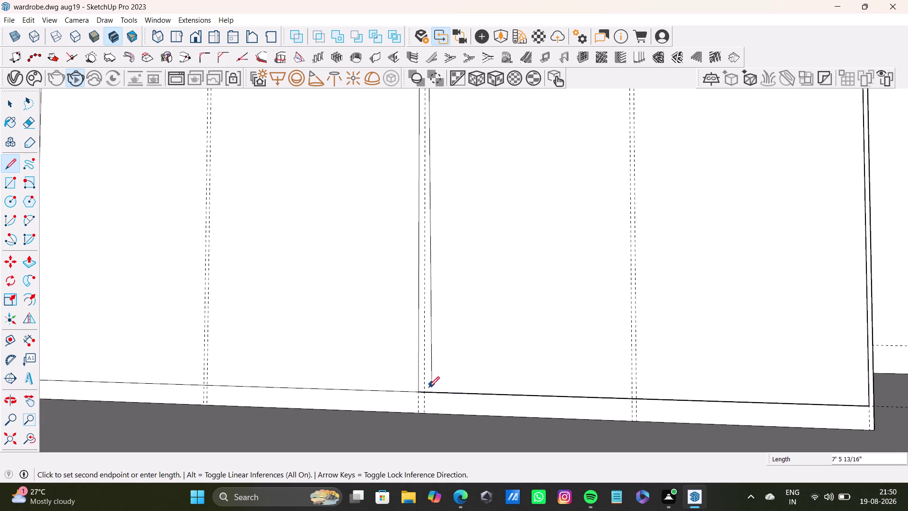
click(428, 388)
key(space)
scroll(up, 3)
click(418, 402)
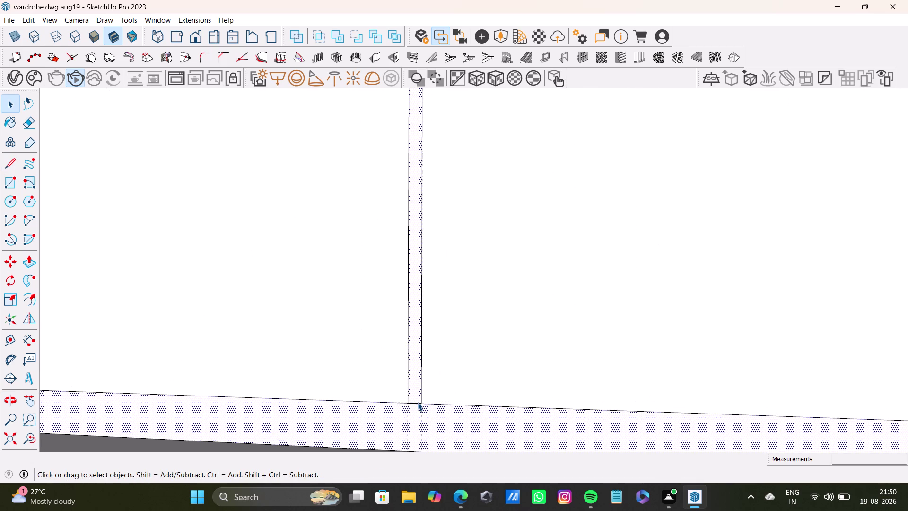
click(418, 402)
key(F12)
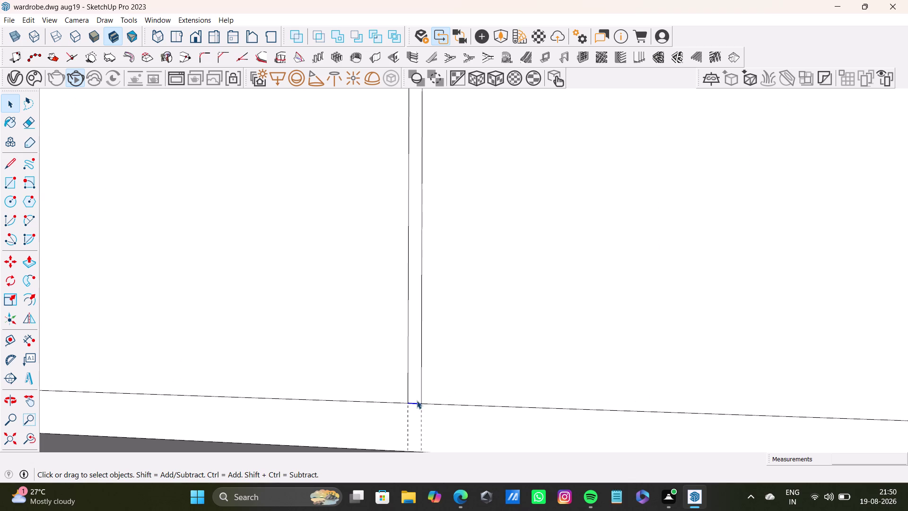
key(Delete)
scroll(down, 3)
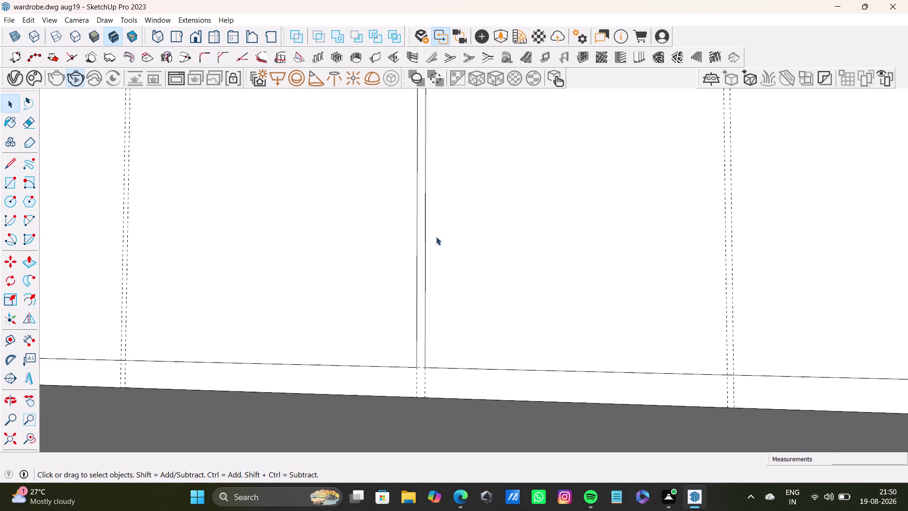
scroll(down, 3)
middle_drag(436, 191, 435, 506)
scroll(down, 3)
scroll(up, 3)
middle_drag(461, 221, 471, 445)
middle_drag(442, 322, 441, 295)
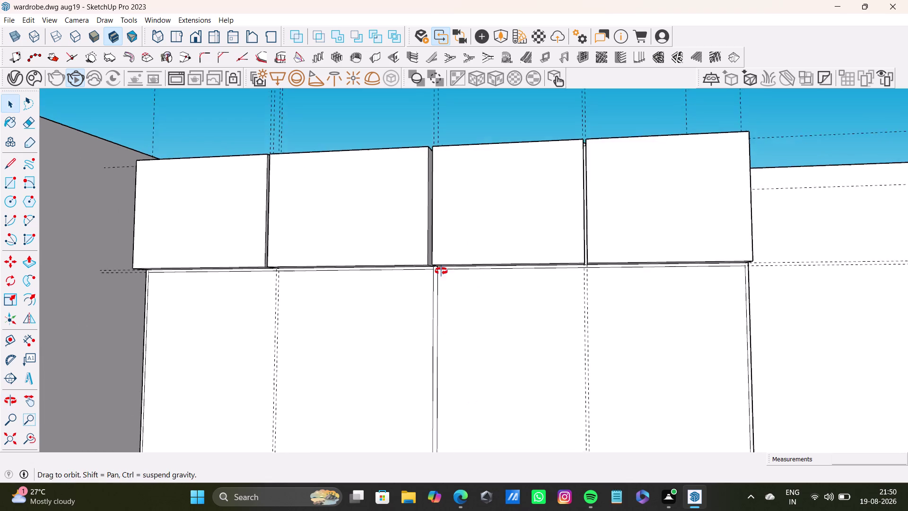
middle_drag(441, 295, 442, 256)
scroll(up, 3)
scroll(down, 3)
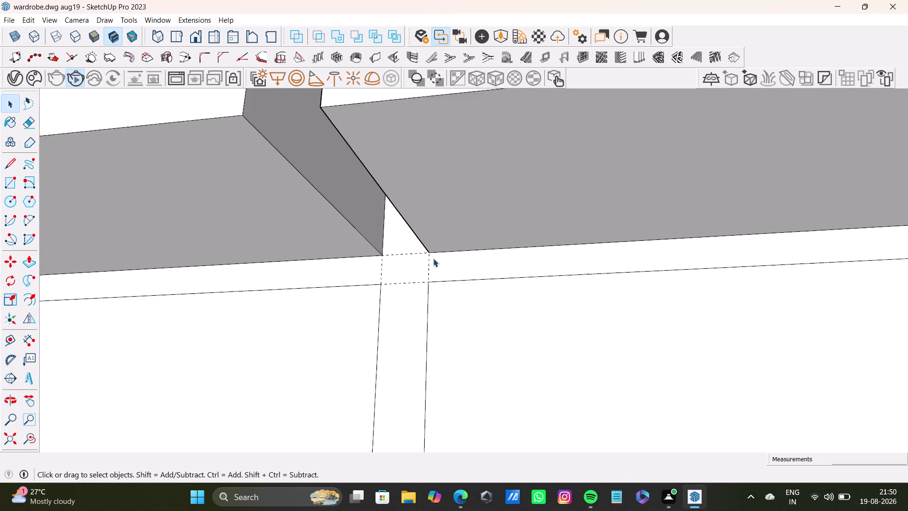
scroll(down, 3)
middle_drag(527, 351, 552, 219)
middle_drag(569, 241, 539, 409)
middle_drag(537, 390, 560, 214)
Push the left lower front face deep back into the wardrobe.
middle_drag(559, 235, 555, 252)
click(492, 271)
key(p)
drag(492, 269, 492, 261)
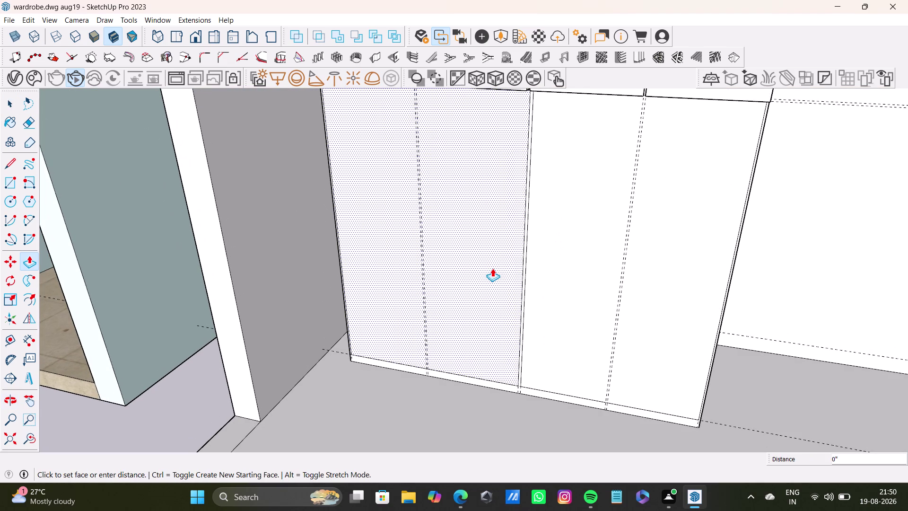
drag(492, 260, 496, 248)
key(space)
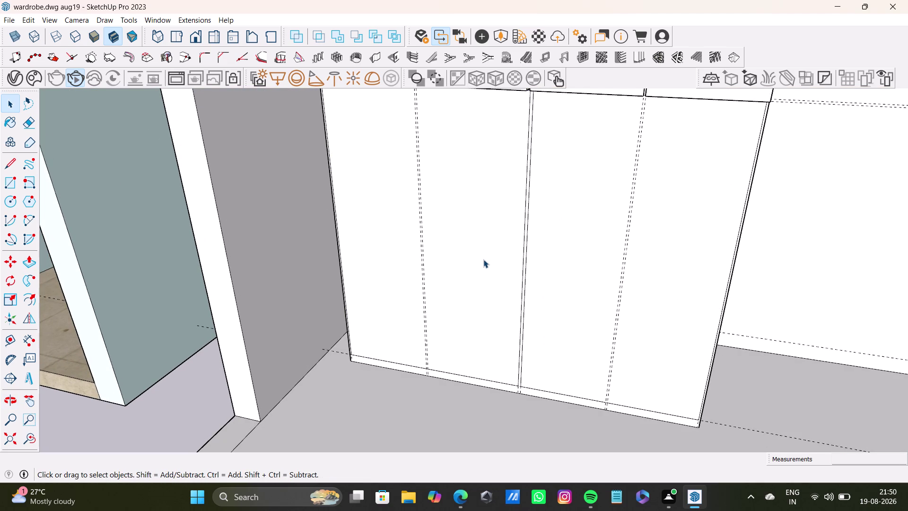
key(p)
drag(487, 261, 500, 230)
key(space)
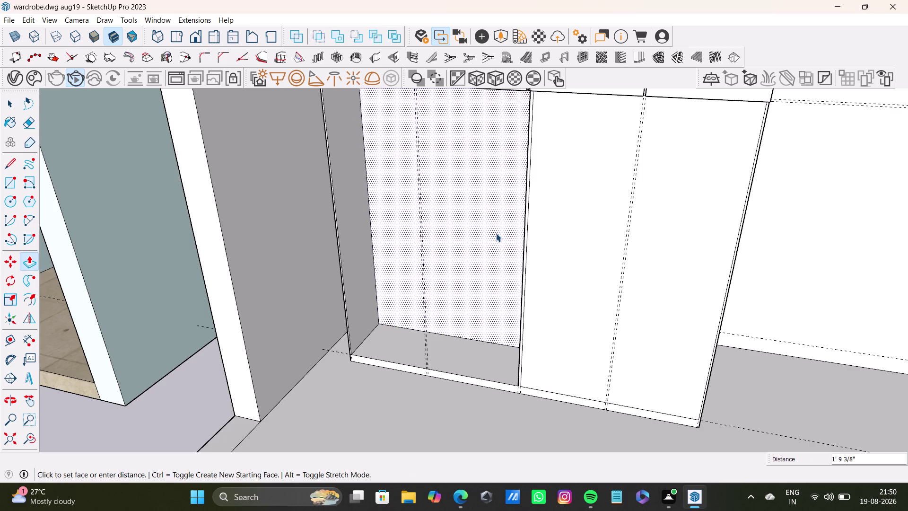
Push the right lower front face back into the wardrobe.
scroll(down, 3)
middle_drag(484, 294, 383, 327)
middle_drag(395, 329, 472, 304)
key(space)
click(477, 283)
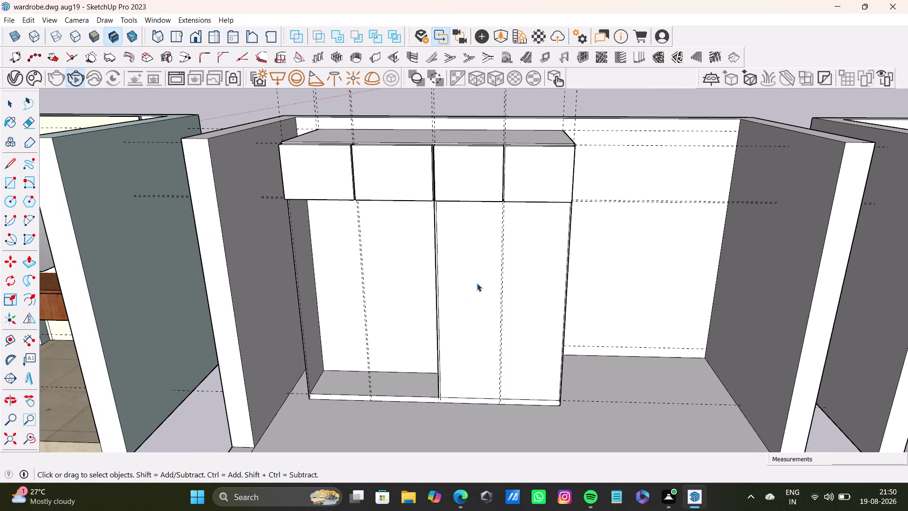
key(p)
drag(472, 286, 418, 241)
key(space)
Orbit closer to inspect the open lower compartments and centre divider.
scroll(down, 3)
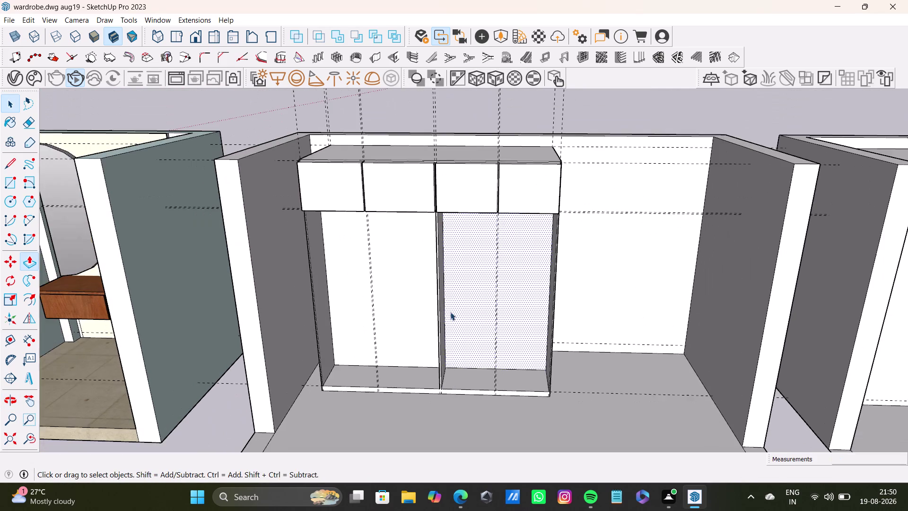
scroll(down, 3)
middle_drag(483, 340, 469, 360)
scroll(up, 3)
middle_drag(437, 321, 489, 300)
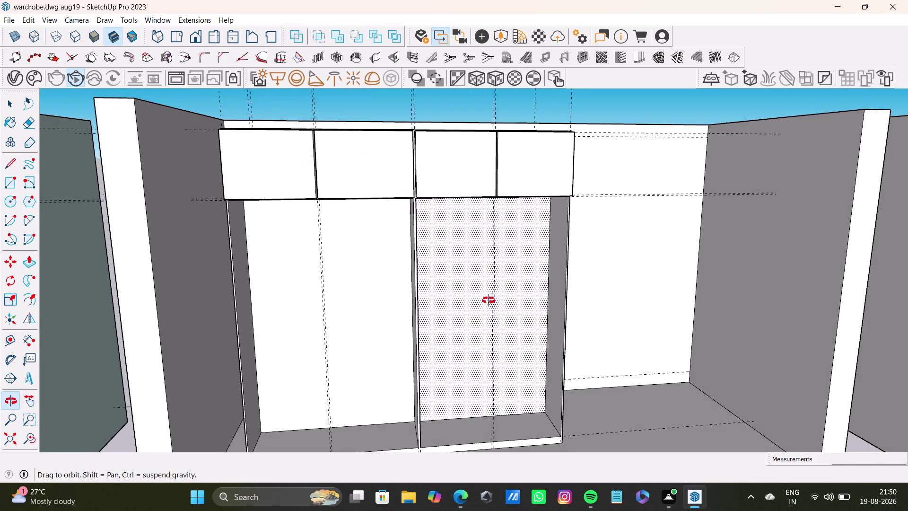
scroll(up, 3)
middle_drag(452, 285, 369, 282)
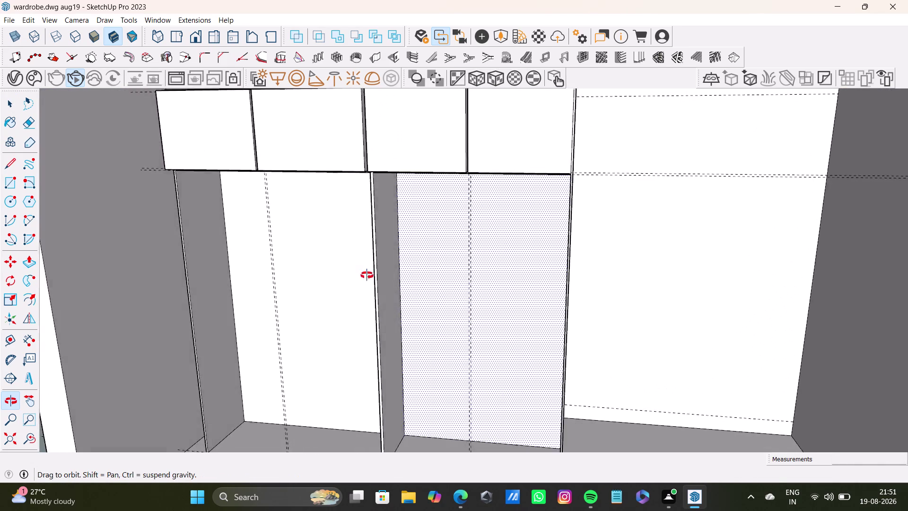
middle_drag(369, 282, 329, 246)
key(space)
Push the centre divider's front face back slightly with Push/Pull.
click(402, 244)
click(392, 245)
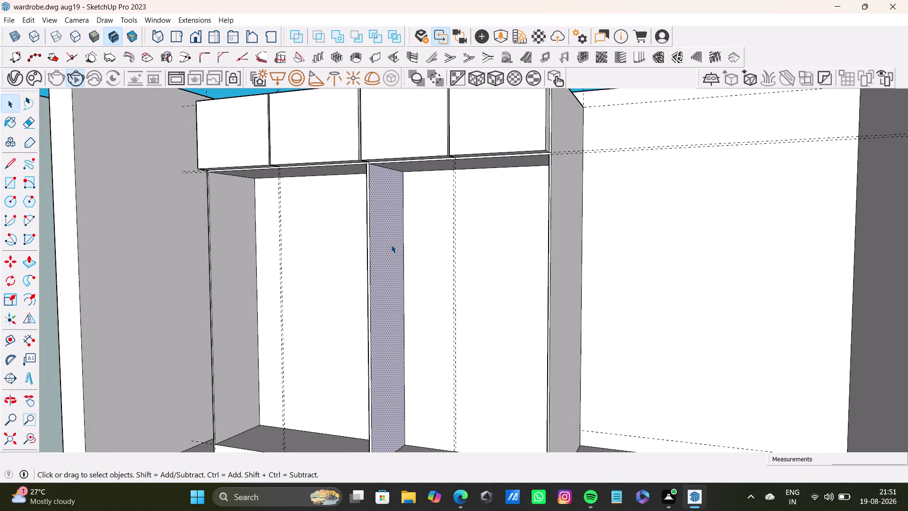
key(p)
drag(390, 247, 395, 249)
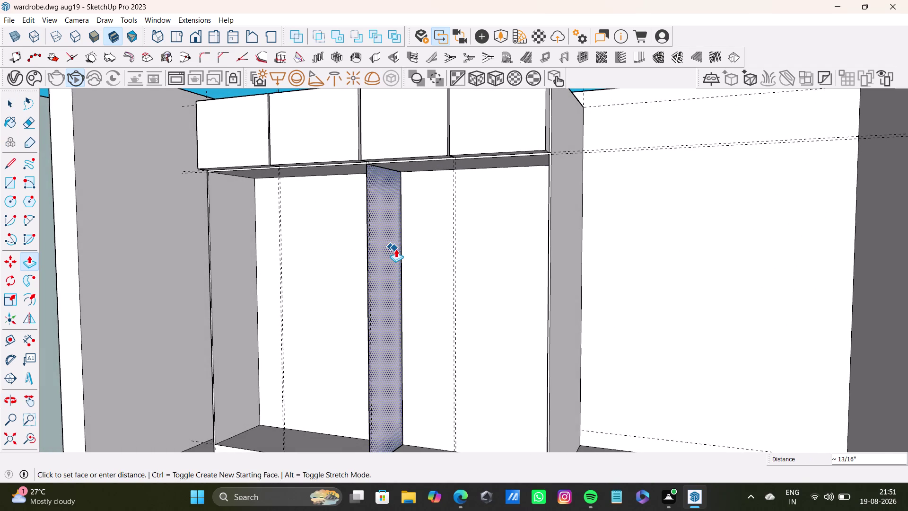
key(ctrl+z)
drag(393, 248, 398, 250)
key(space)
Inspect the recessed centre divider and fine-tune its depth.
middle_drag(401, 264, 492, 262)
scroll(up, 3)
middle_drag(461, 253, 487, 263)
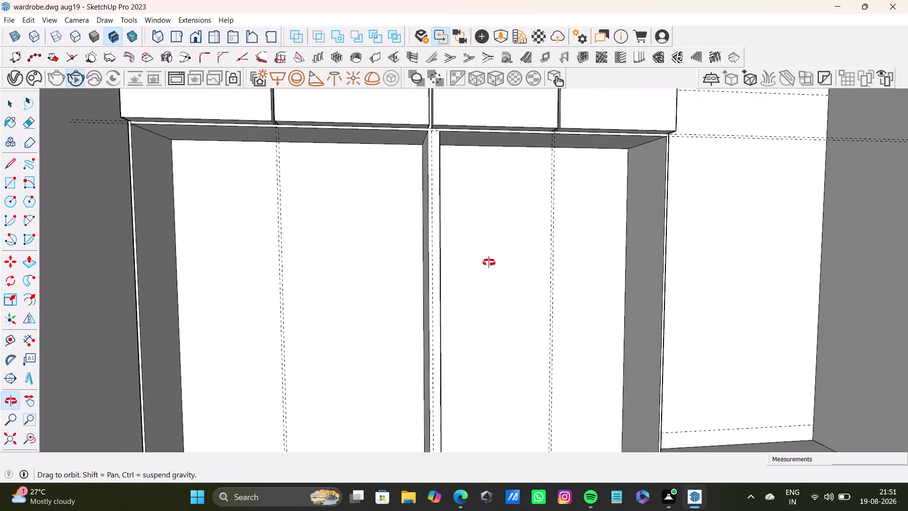
middle_drag(487, 262, 492, 267)
scroll(up, 3)
middle_drag(443, 260, 483, 264)
key(space)
click(423, 231)
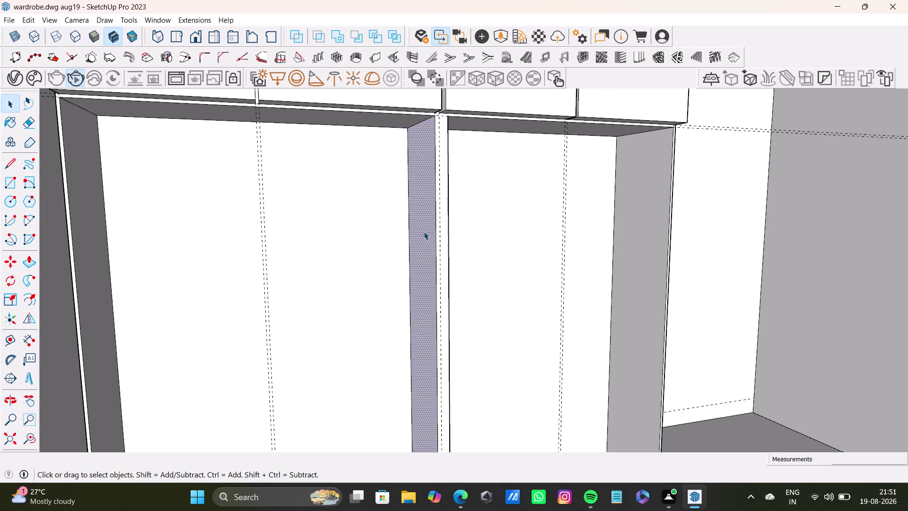
key(p)
drag(424, 231, 420, 231)
key(space)
scroll(down, 3)
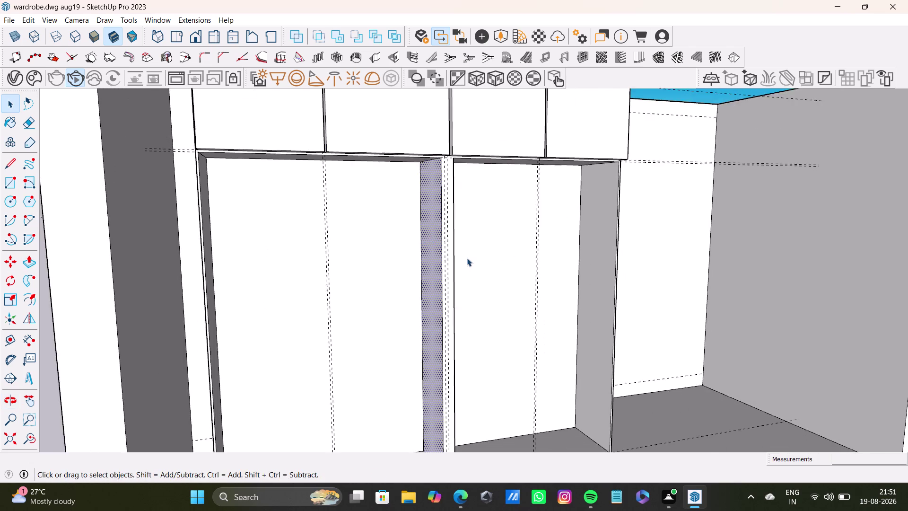
scroll(down, 3)
middle_drag(487, 267, 405, 303)
Push the left compartment's side face inward.
key(space)
click(290, 274)
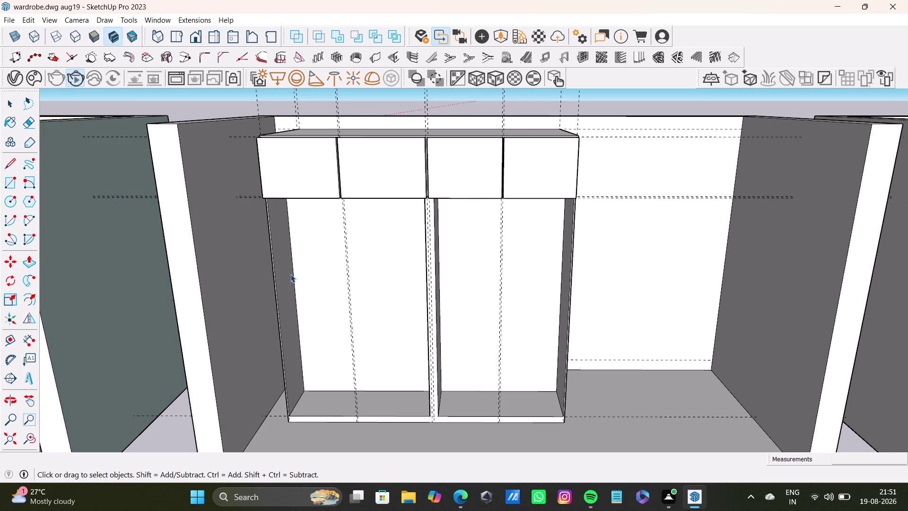
click(288, 277)
click(291, 286)
click(293, 295)
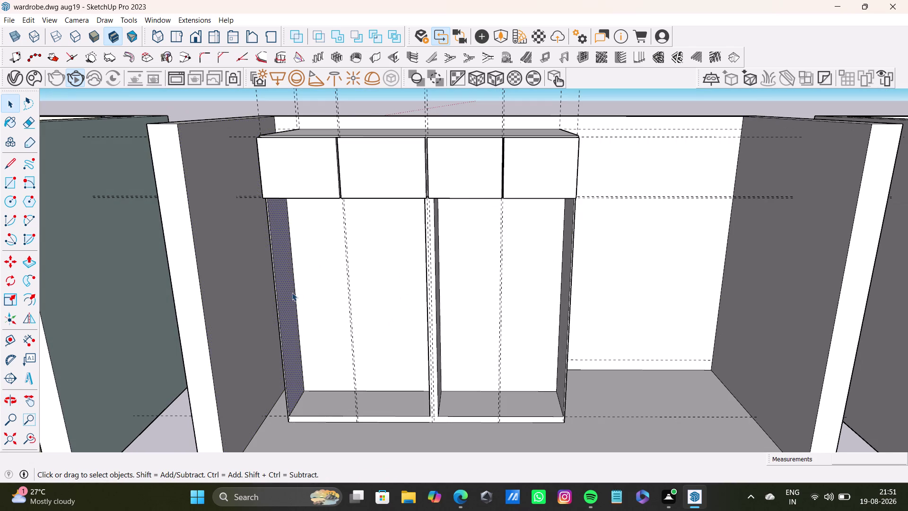
key(p)
drag(292, 292, 298, 294)
Push the right compartment's side face inward.
middle_drag(454, 342, 405, 225)
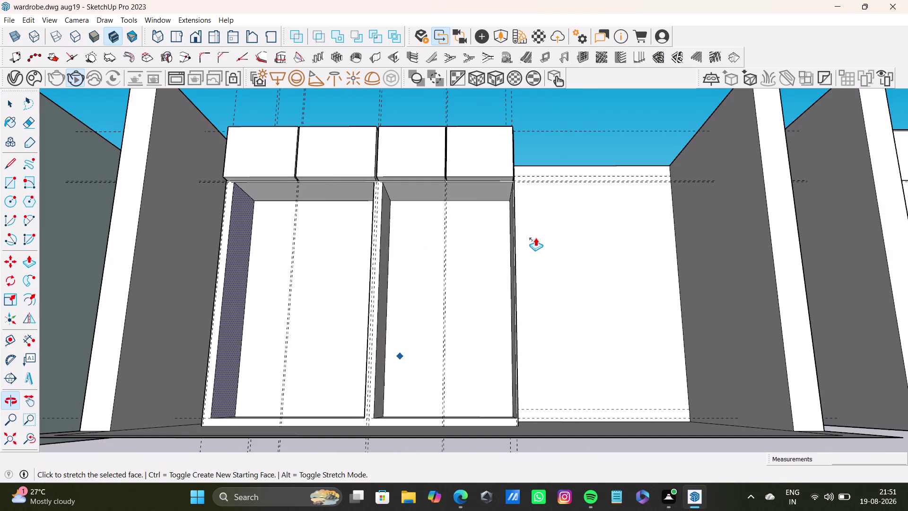
middle_drag(500, 288, 492, 330)
scroll(up, 3)
middle_drag(492, 274, 533, 242)
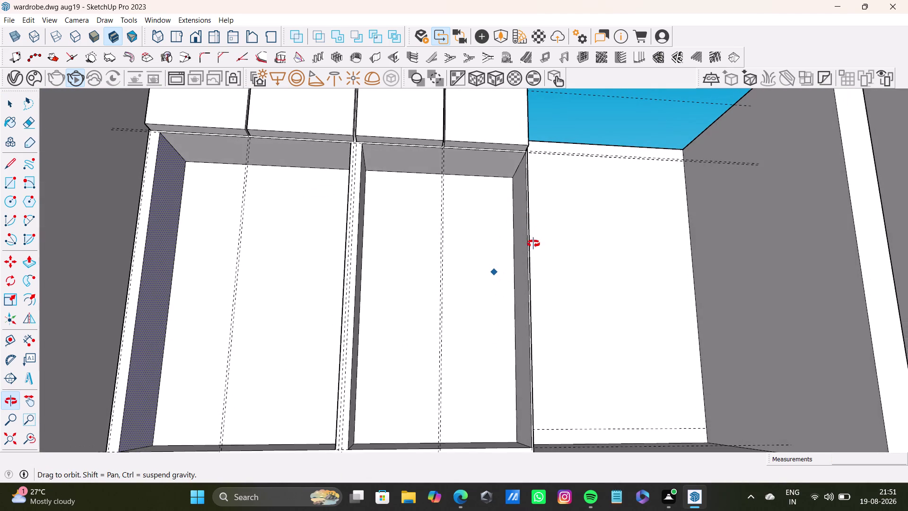
key(space)
click(524, 269)
key(p)
drag(522, 268, 513, 261)
key(ctrl+z)
drag(522, 275, 515, 275)
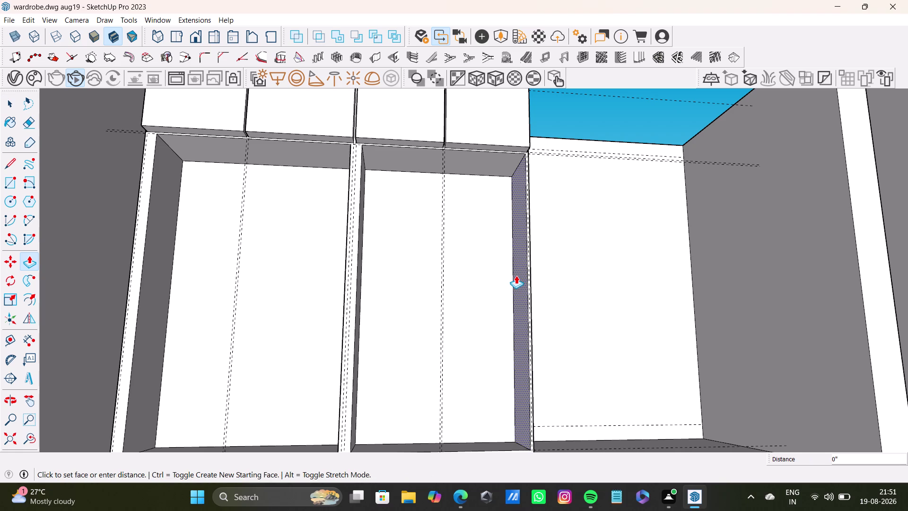
drag(515, 276, 516, 275)
Push the right compartment's top face back to leave a front frame.
middle_drag(522, 275, 450, 336)
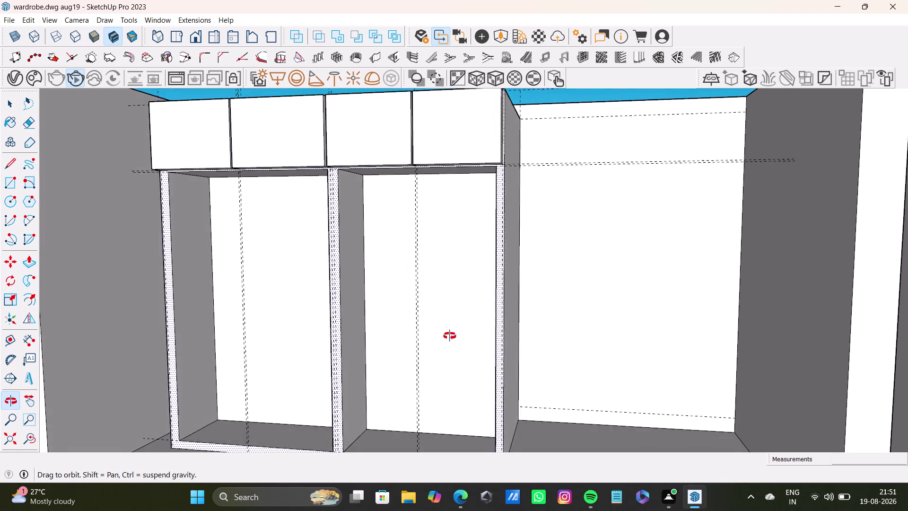
middle_drag(450, 336, 501, 306)
middle_drag(478, 275, 491, 383)
middle_drag(493, 330, 513, 196)
scroll(up, 3)
middle_drag(486, 275, 523, 227)
key(space)
click(524, 255)
key(p)
drag(521, 252, 513, 264)
Push the left compartment's top face back to leave a front frame.
scroll(down, 3)
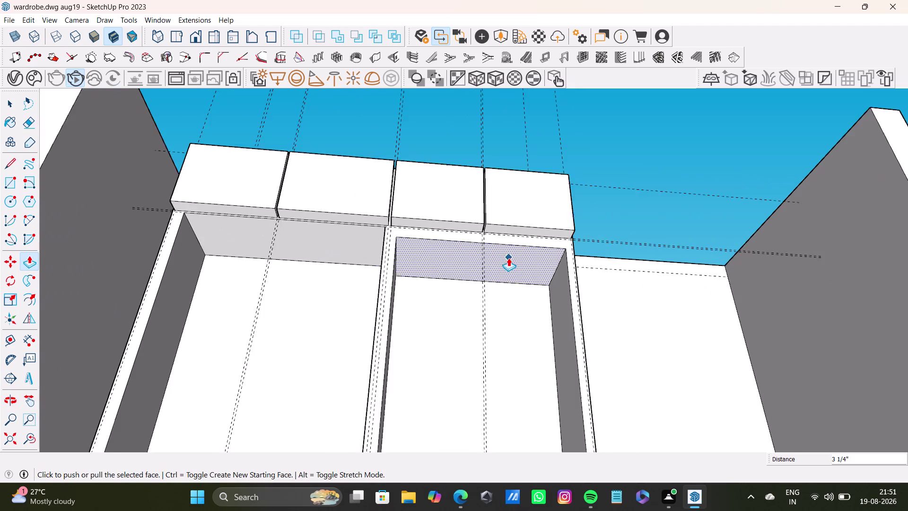
scroll(down, 3)
middle_drag(511, 269, 573, 209)
middle_drag(571, 216, 517, 360)
middle_drag(525, 272, 525, 279)
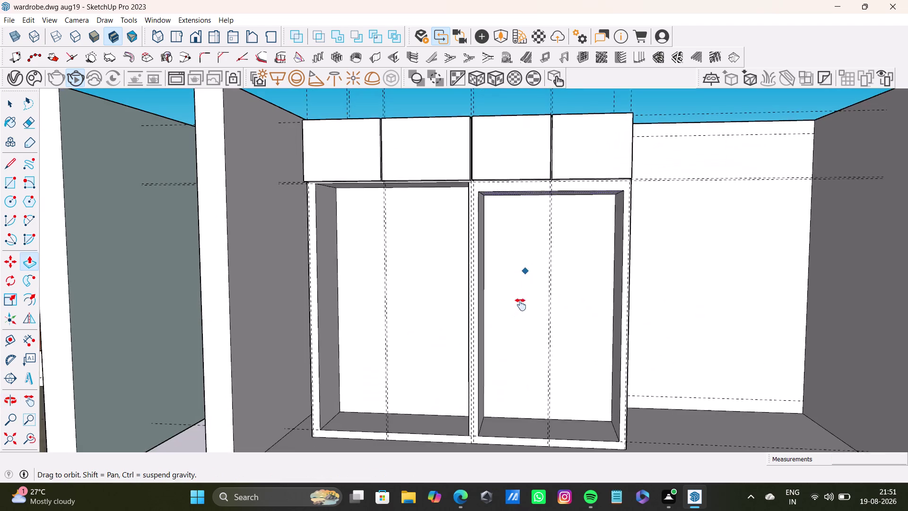
middle_drag(525, 280, 520, 307)
middle_drag(523, 301, 536, 222)
key(space)
click(454, 214)
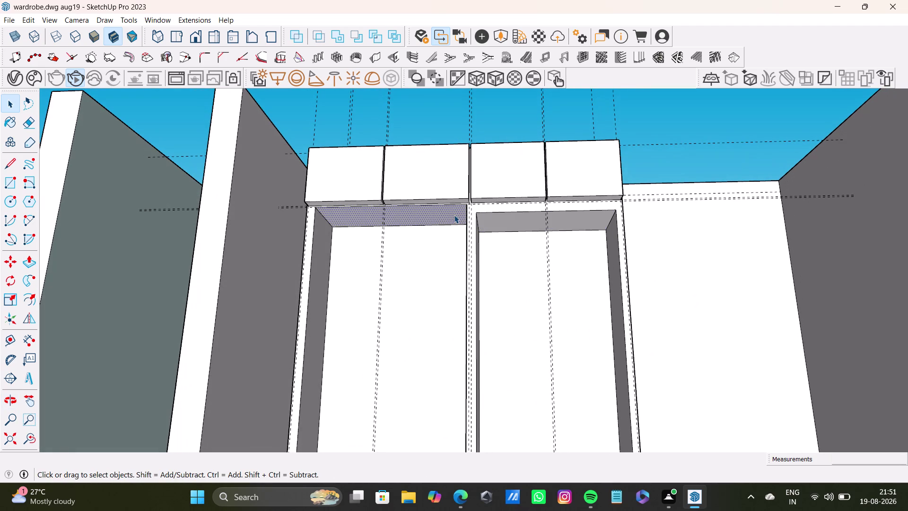
key(p)
drag(454, 215, 491, 221)
Orbit around the finished wardrobe and pull back to view the room units.
key(space)
scroll(down, 3)
middle_drag(531, 279, 537, 236)
middle_drag(542, 224, 539, 306)
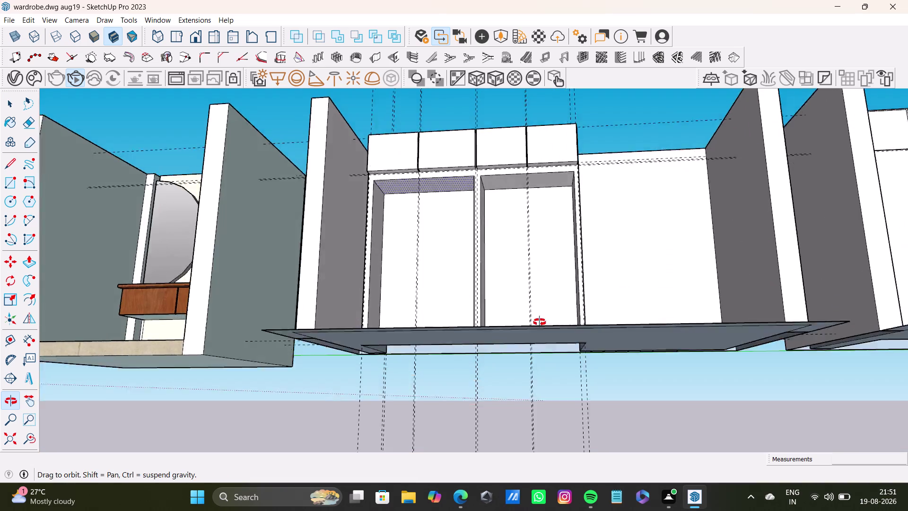
middle_drag(539, 306, 545, 396)
middle_drag(550, 312, 513, 339)
scroll(up, 3)
middle_drag(501, 300, 529, 232)
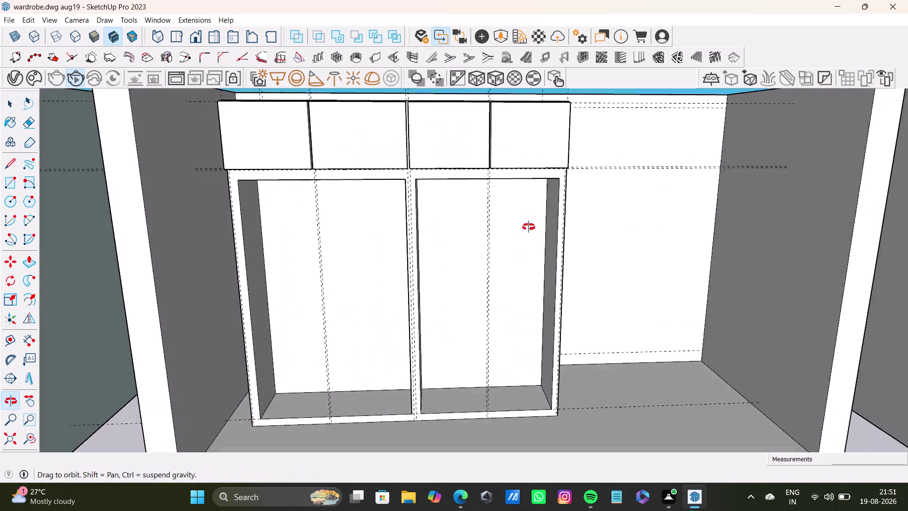
middle_drag(529, 233, 455, 208)
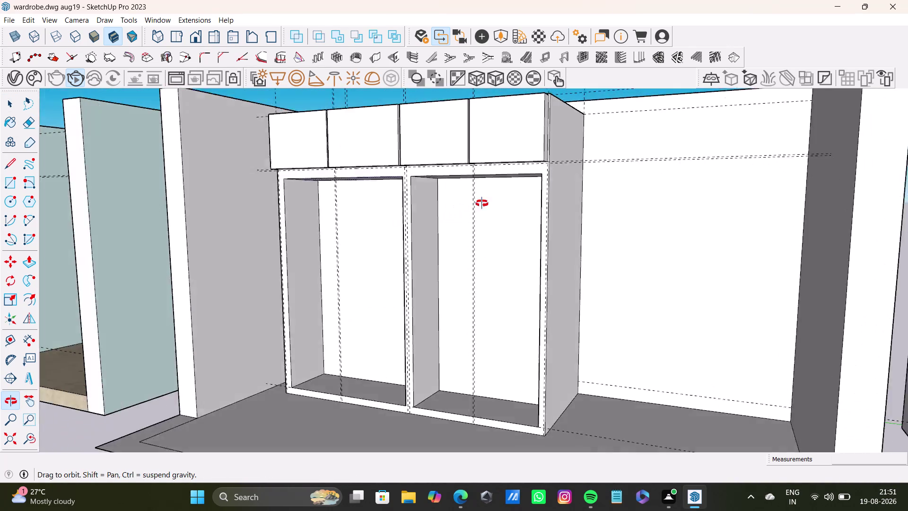
middle_drag(455, 209, 542, 302)
scroll(down, 3)
middle_drag(569, 302, 389, 262)
scroll(down, 3)
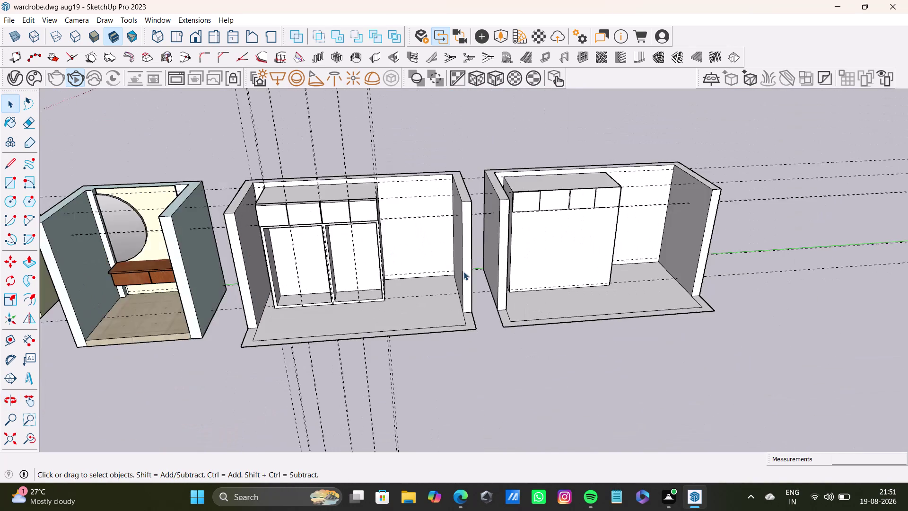
Select and delete the duplicate room unit on the right.
scroll(down, 3)
middle_drag(465, 278, 411, 289)
key(space)
click(564, 245)
click(567, 244)
click(582, 243)
triple_click(591, 251)
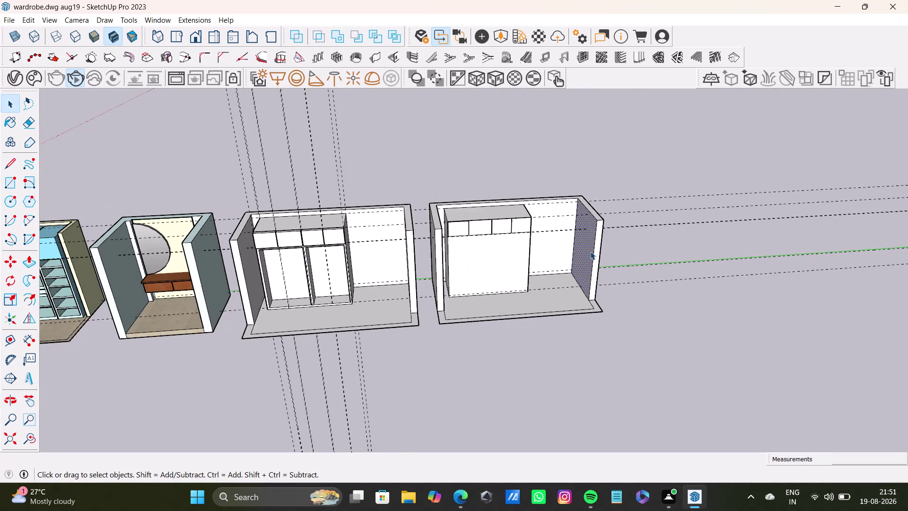
key(Delete)
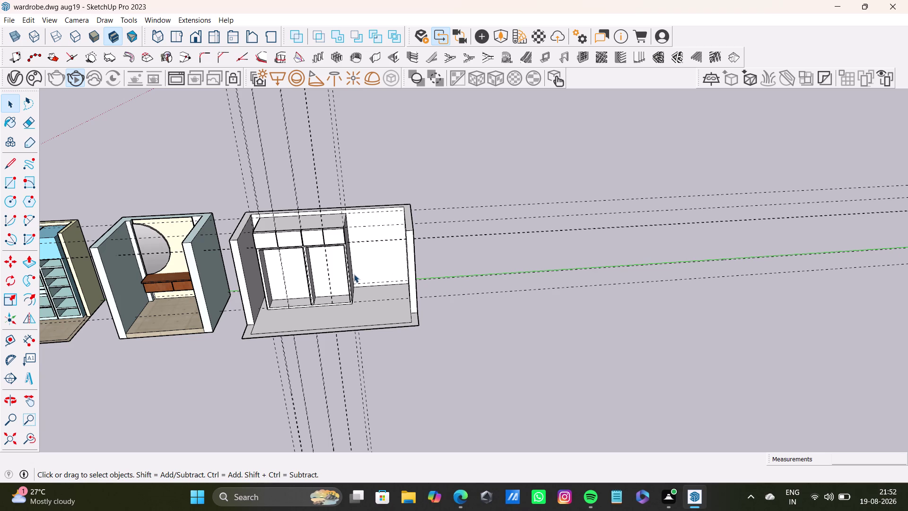
Triple-click to select the entire loft-shutter room unit and start Move.
scroll(up, 3)
middle_drag(328, 297, 415, 277)
scroll(up, 3)
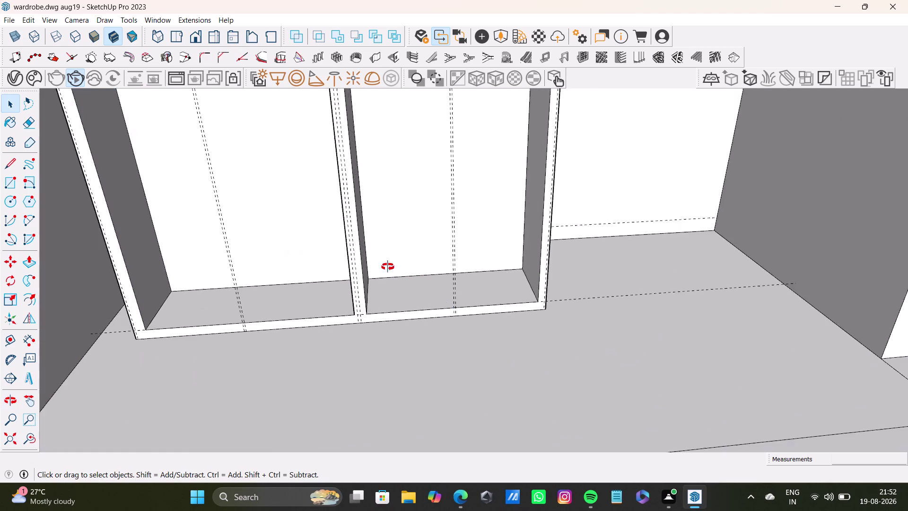
middle_drag(423, 280, 390, 209)
scroll(down, 3)
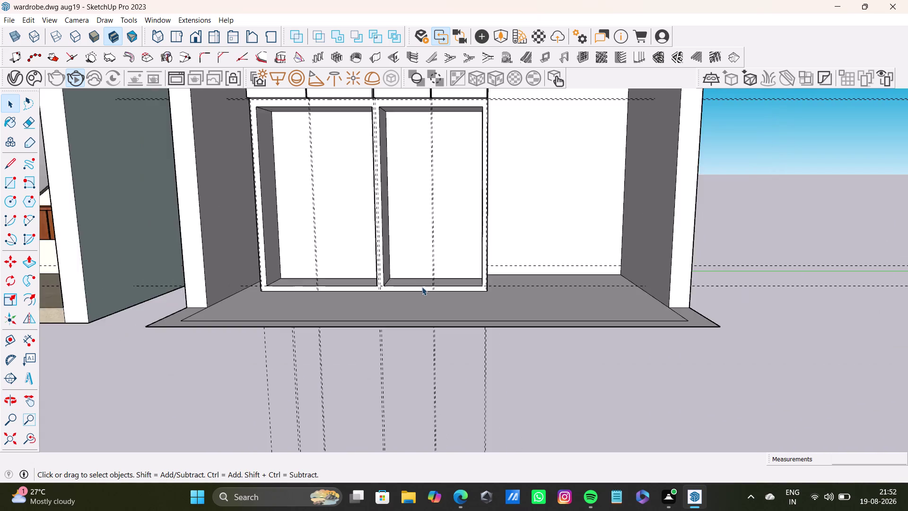
scroll(down, 3)
middle_drag(462, 253, 470, 314)
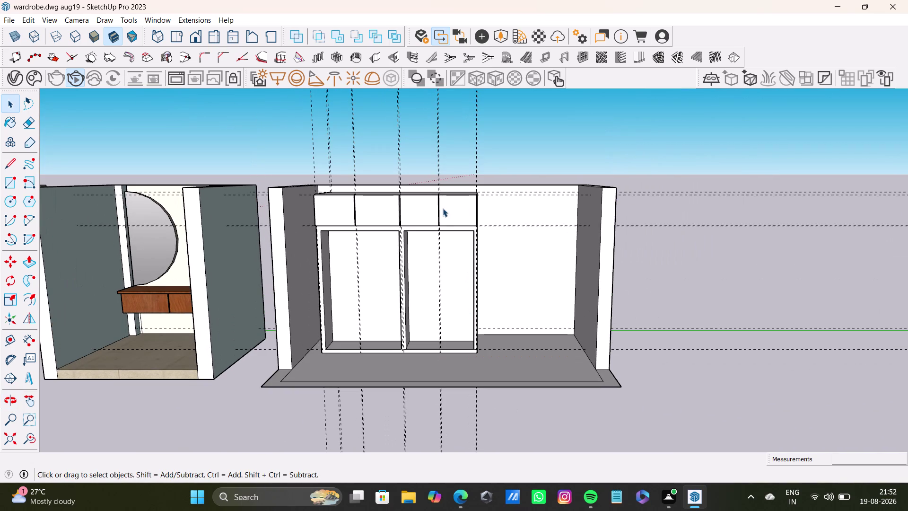
triple_click(443, 208)
key(m)
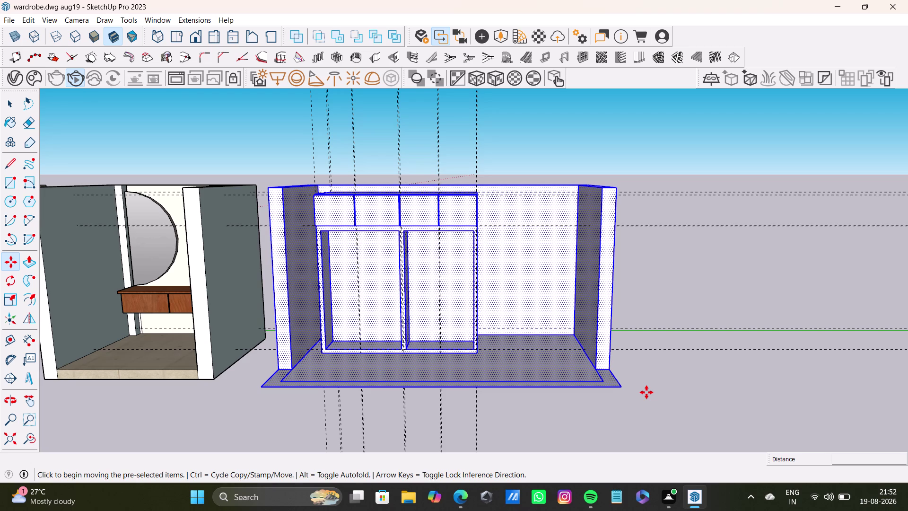
Copy the room unit from its bottom corner to a spot on its right.
key(space)
scroll(down, 3)
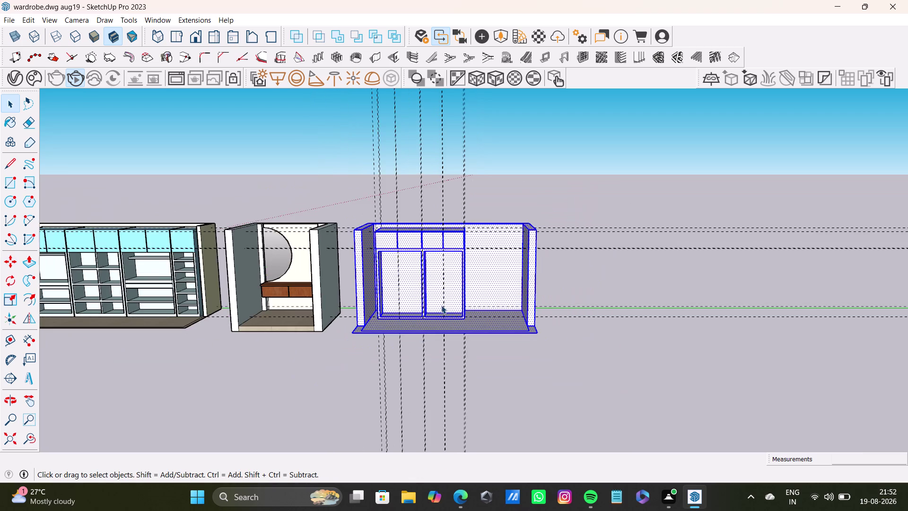
middle_drag(453, 297, 445, 351)
scroll(up, 3)
key(m)
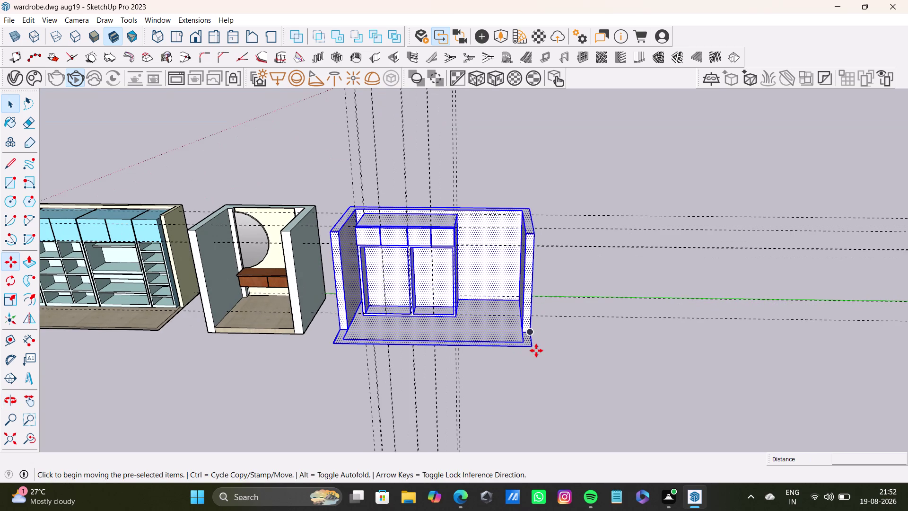
click(536, 348)
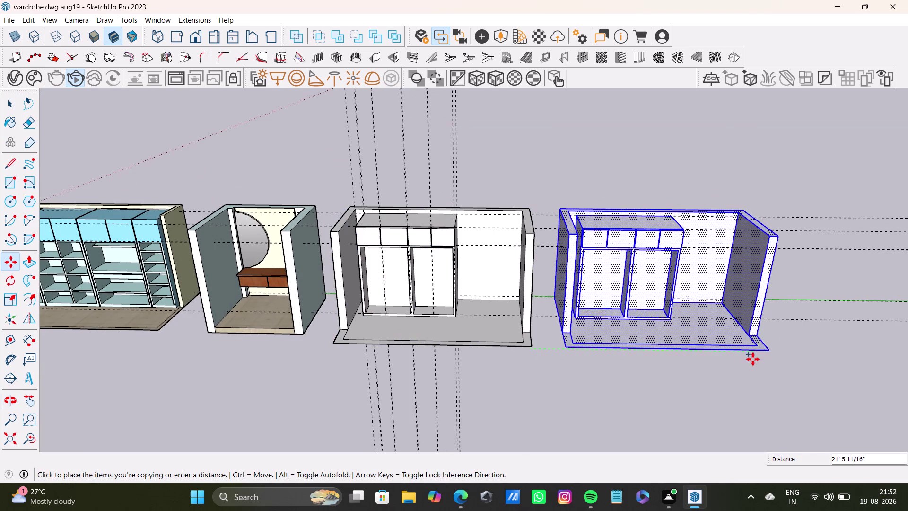
click(751, 356)
key(space)
click(574, 369)
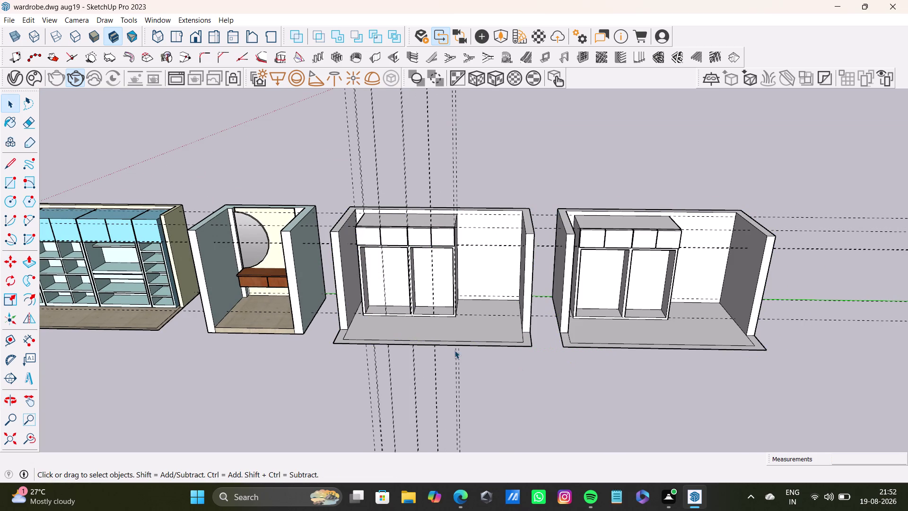
Orbit around the original unit to inspect its loft shutters and lower compartments.
middle_drag(377, 265, 522, 287)
scroll(up, 3)
middle_drag(590, 297, 579, 255)
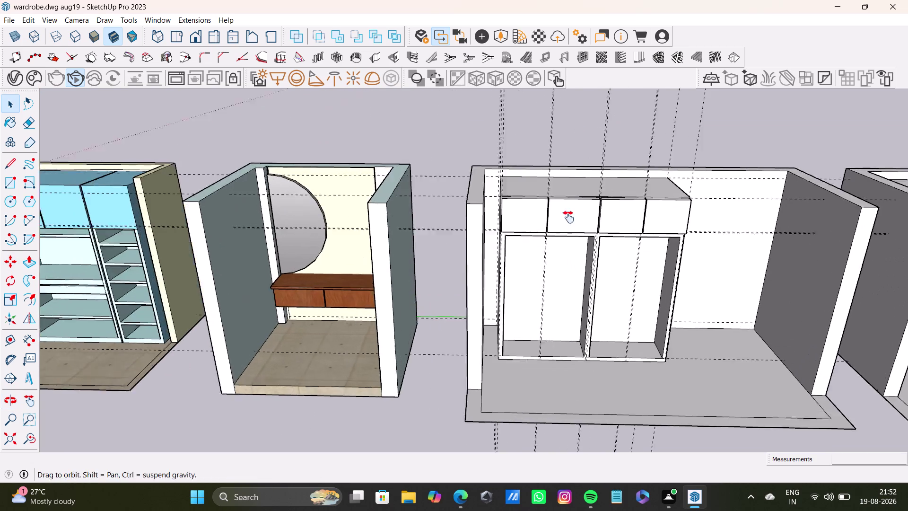
middle_drag(579, 255, 560, 181)
scroll(up, 3)
middle_drag(551, 209, 411, 223)
middle_drag(401, 234, 366, 220)
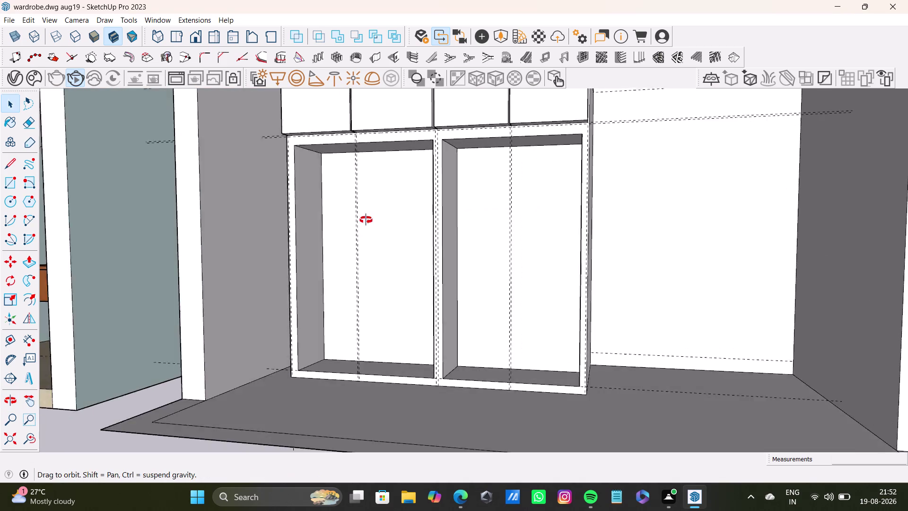
middle_drag(366, 220, 382, 346)
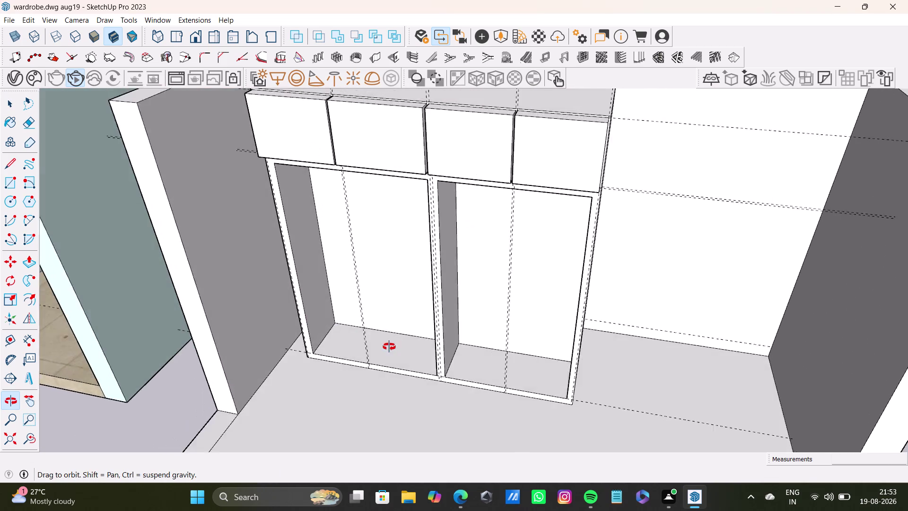
middle_drag(383, 346, 419, 329)
click(7, 22)
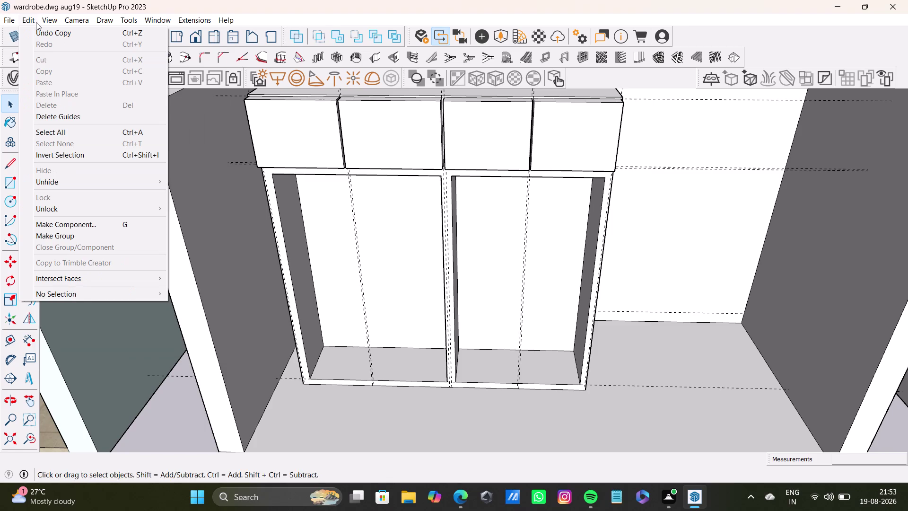
click(66, 114)
key(space)
scroll(down, 3)
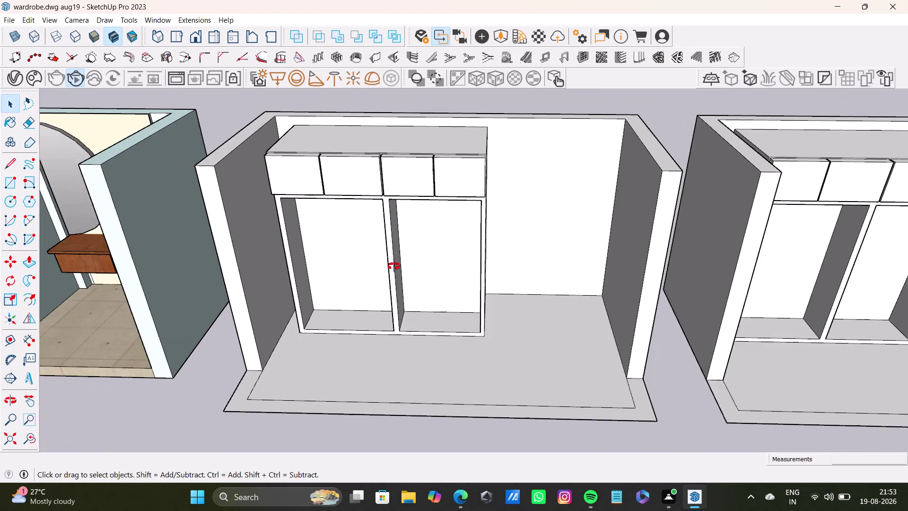
middle_drag(394, 267, 412, 157)
middle_drag(403, 188, 337, 231)
scroll(down, 3)
middle_drag(376, 266, 437, 256)
scroll(up, 3)
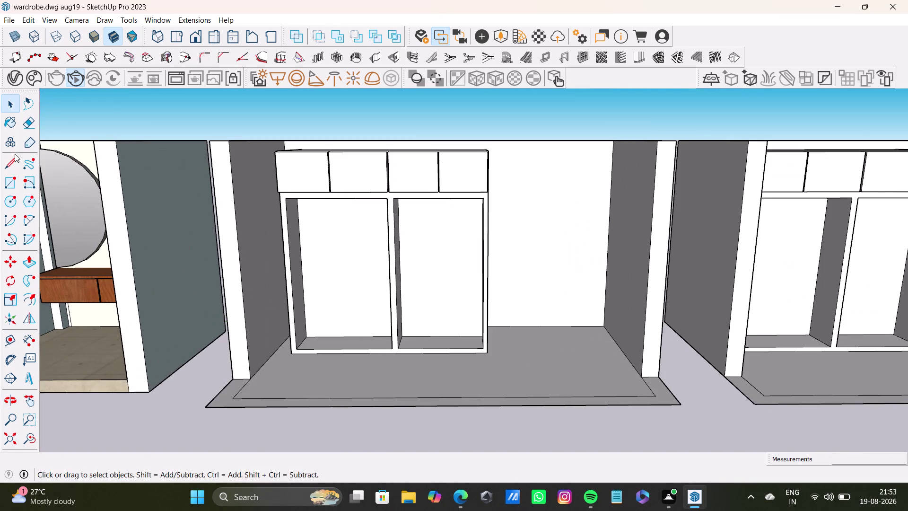
click(12, 182)
scroll(up, 3)
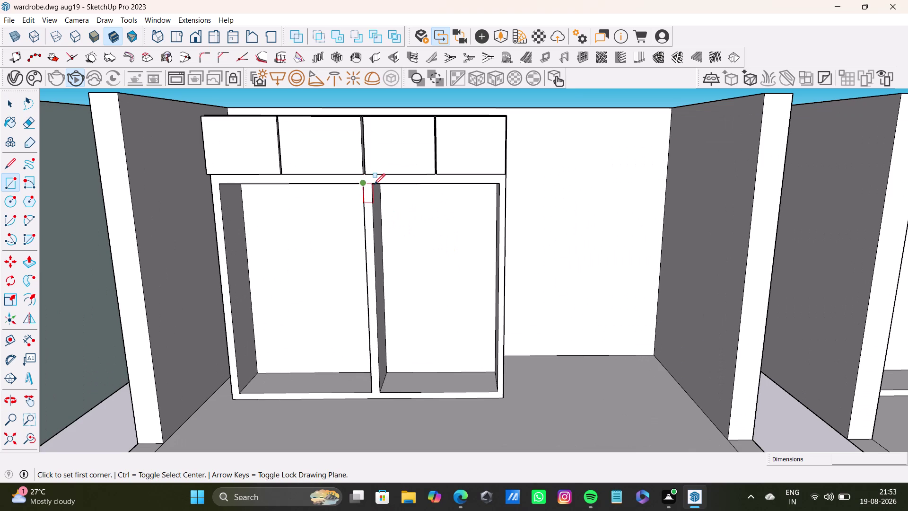
click(375, 184)
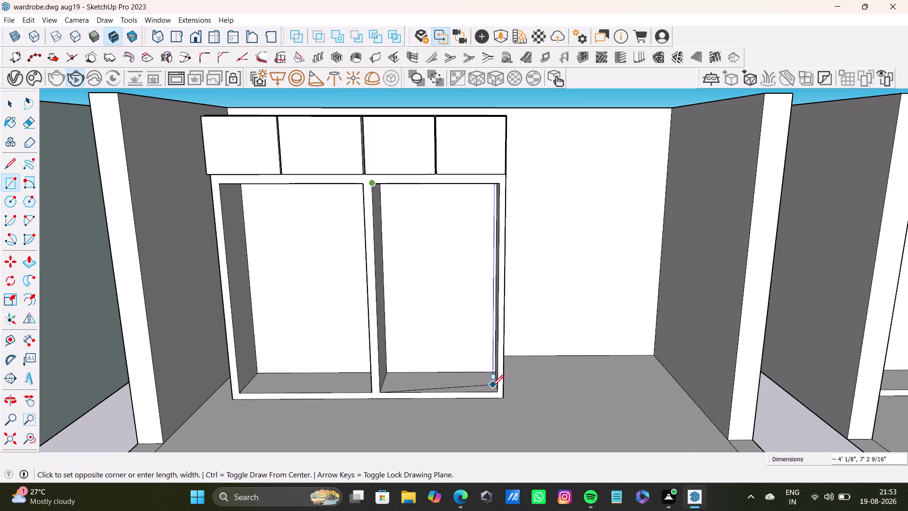
key(space)
scroll(down, 3)
scroll(down, 3)
middle_drag(423, 281, 418, 277)
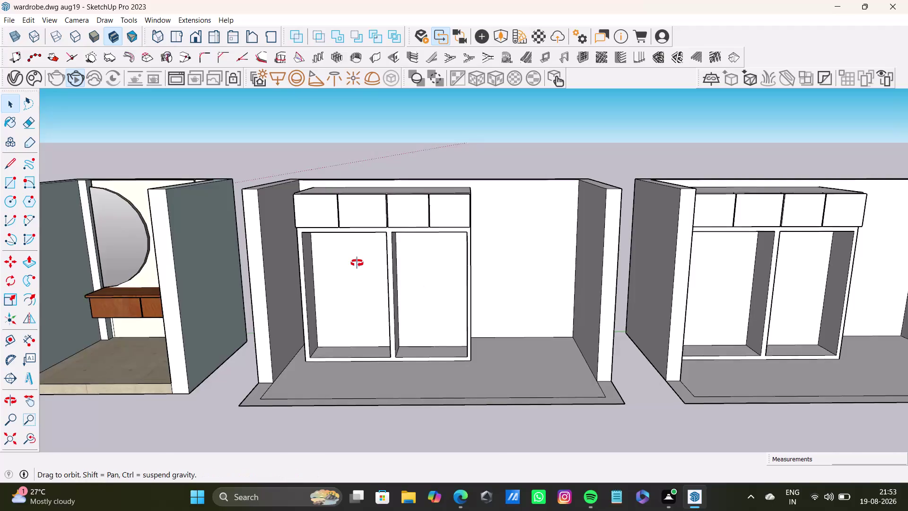
middle_drag(417, 277, 323, 319)
scroll(down, 3)
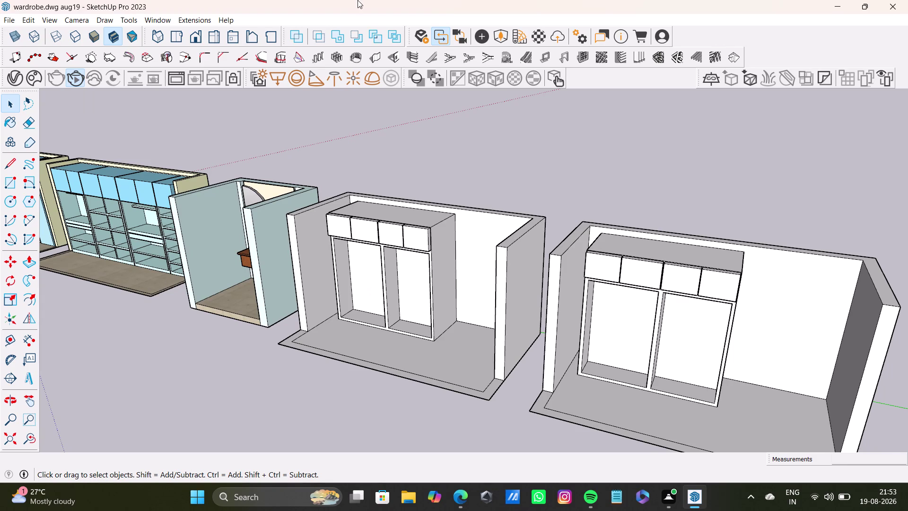
scroll(up, 3)
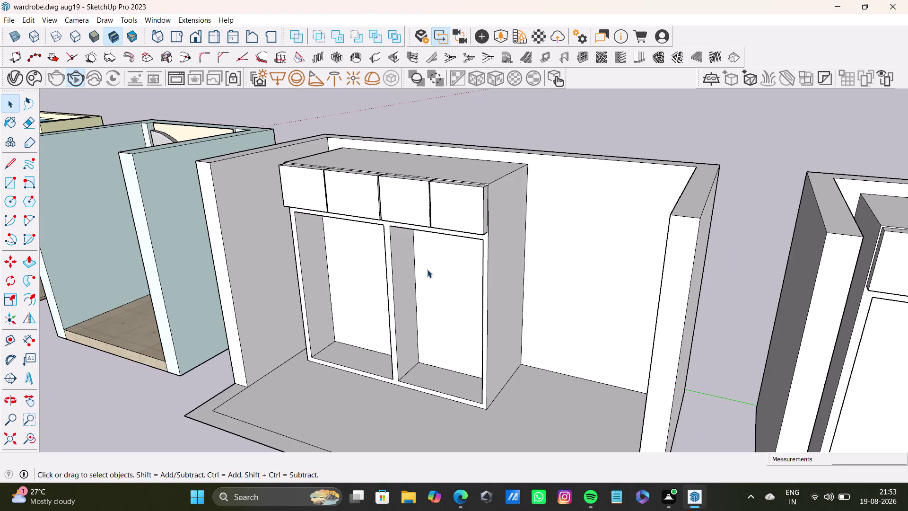
middle_drag(441, 245, 449, 320)
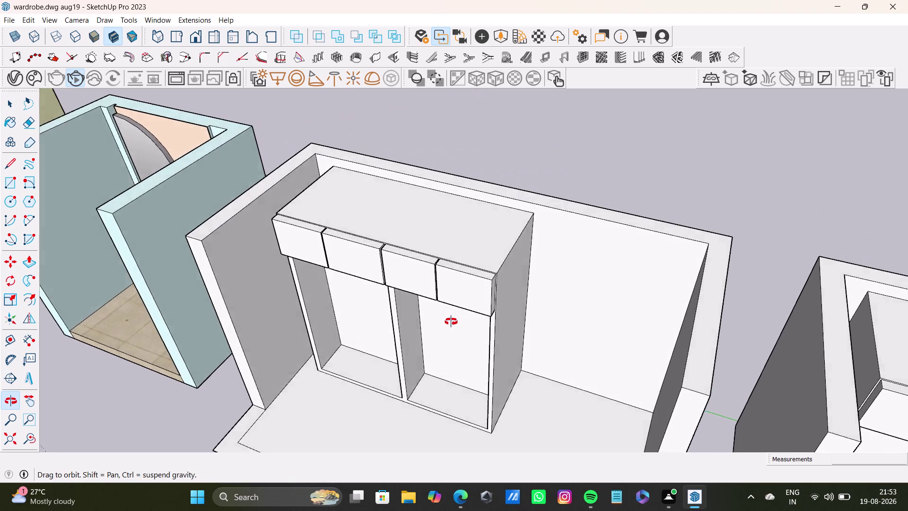
middle_drag(449, 320, 465, 192)
key(space)
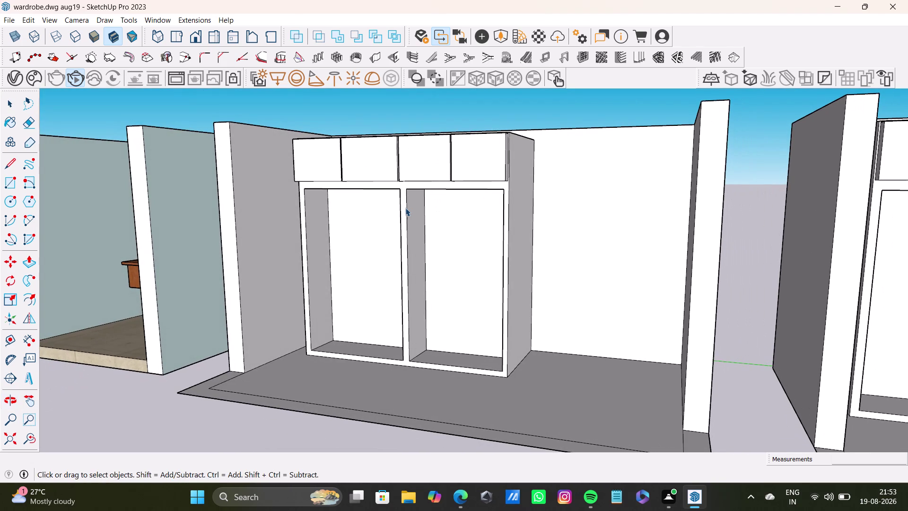
click(404, 210)
key(p)
drag(403, 214, 398, 178)
key(space)
middle_drag(395, 217, 367, 323)
middle_drag(400, 221, 463, 303)
scroll(up, 3)
middle_drag(440, 253, 488, 340)
scroll(down, 3)
middle_drag(481, 320, 476, 292)
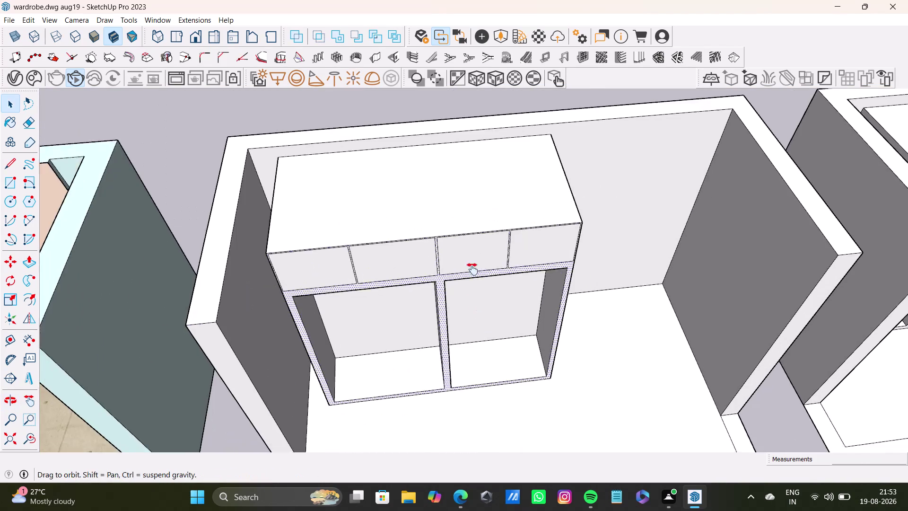
Draw a rectangle panel from the left compartment's top corner to its bottom corner.
middle_drag(476, 292, 467, 231)
click(9, 183)
scroll(up, 3)
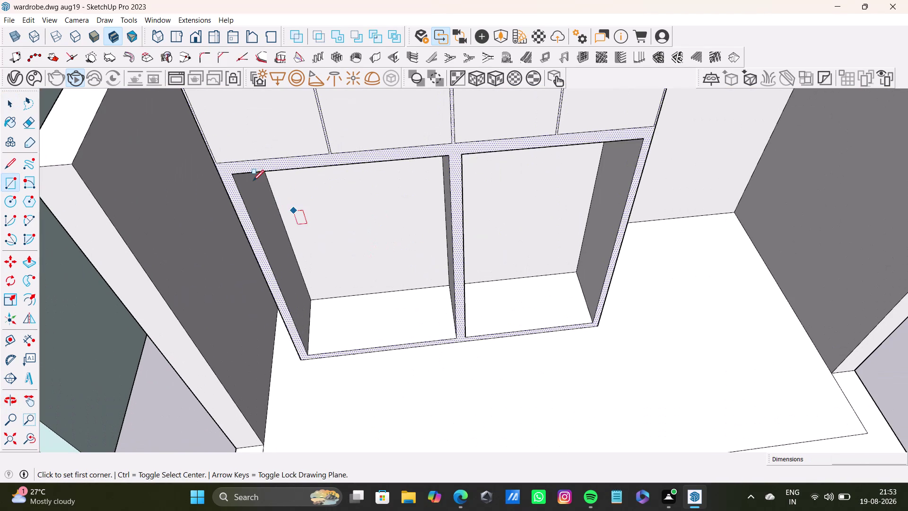
click(234, 176)
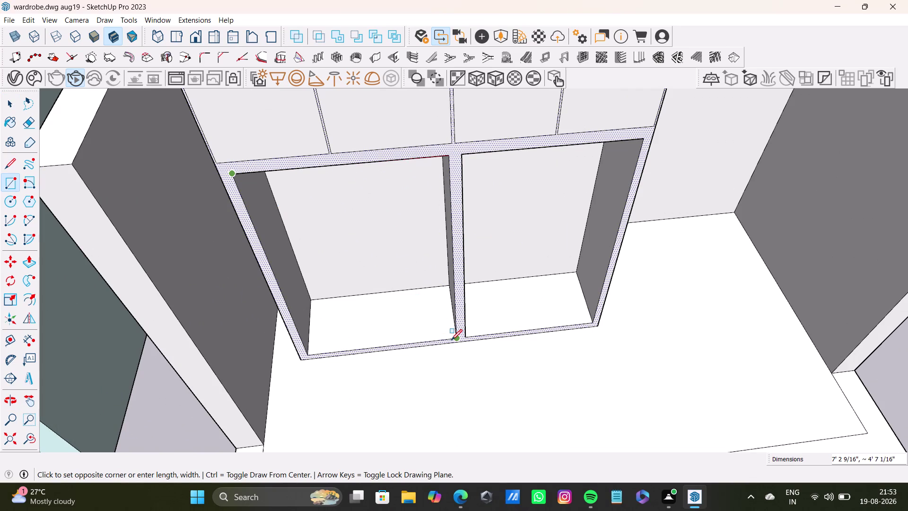
click(452, 341)
key(space)
Select the panel with its edges, move it into position, and view all room units.
click(433, 311)
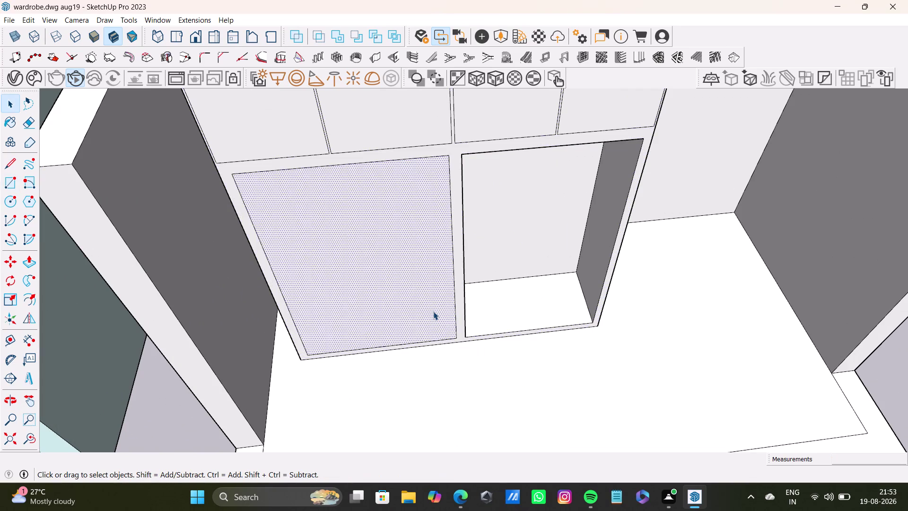
key(m)
click(458, 337)
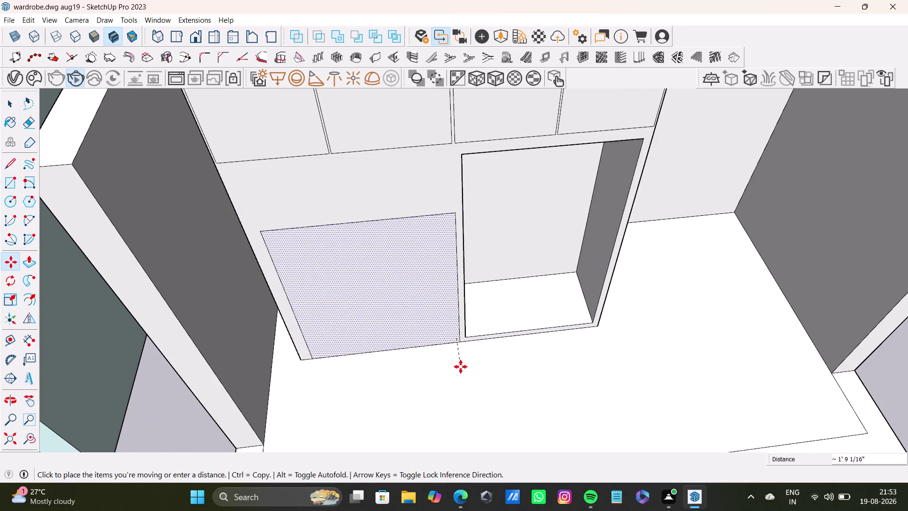
key(space)
double_click(360, 268)
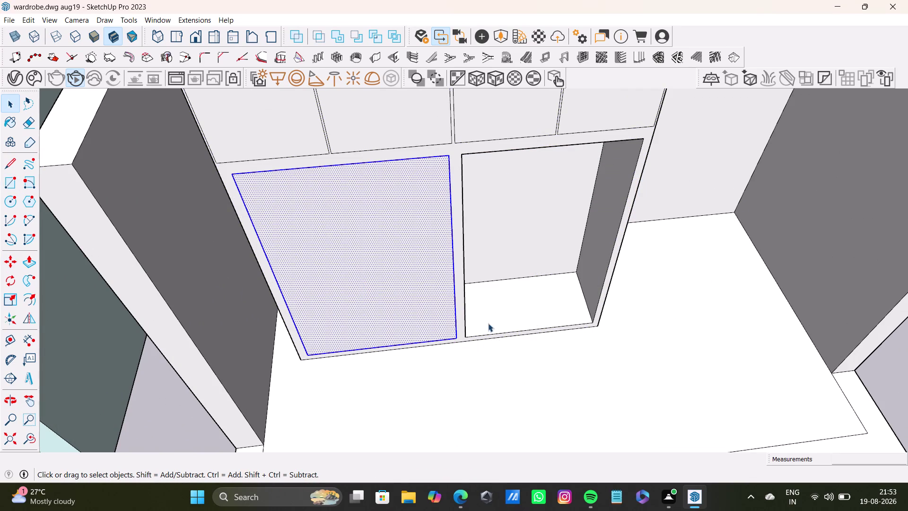
key(m)
click(457, 339)
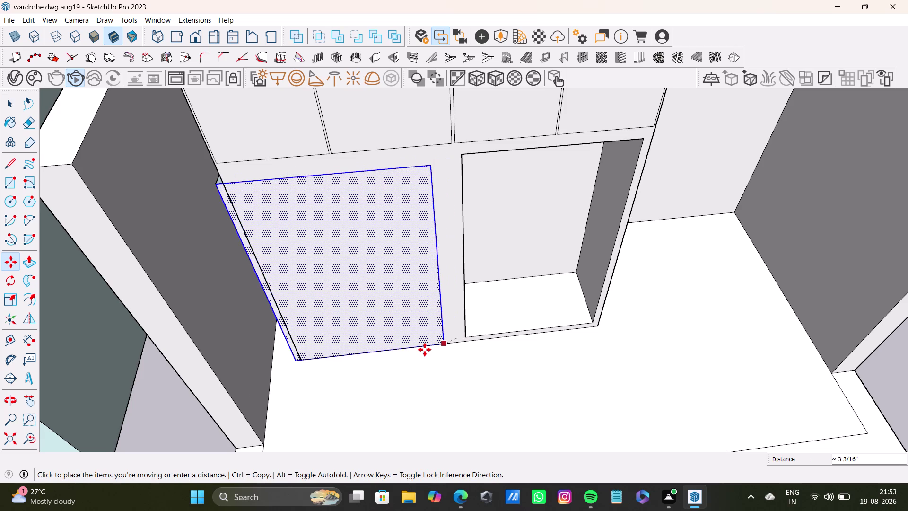
key(space)
scroll(down, 3)
scroll(up, 3)
middle_drag(446, 313, 453, 206)
scroll(down, 3)
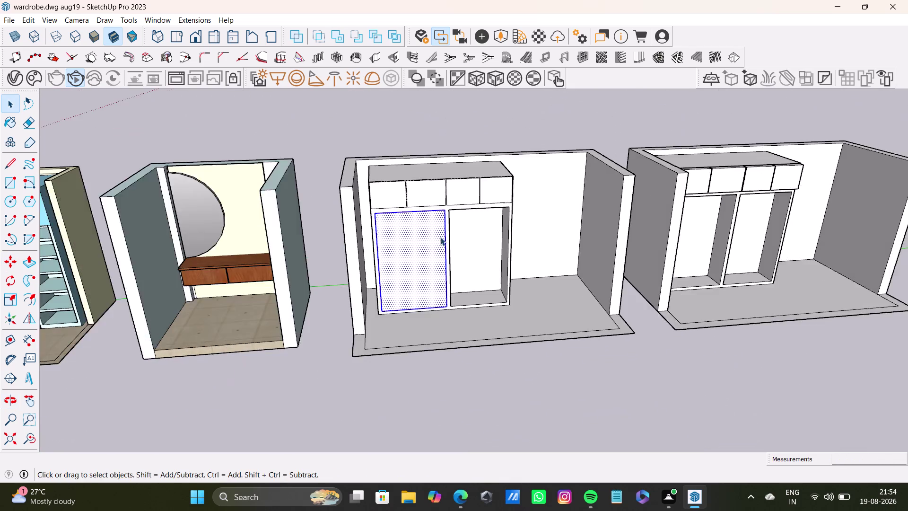
scroll(down, 3)
middle_drag(447, 254, 505, 205)
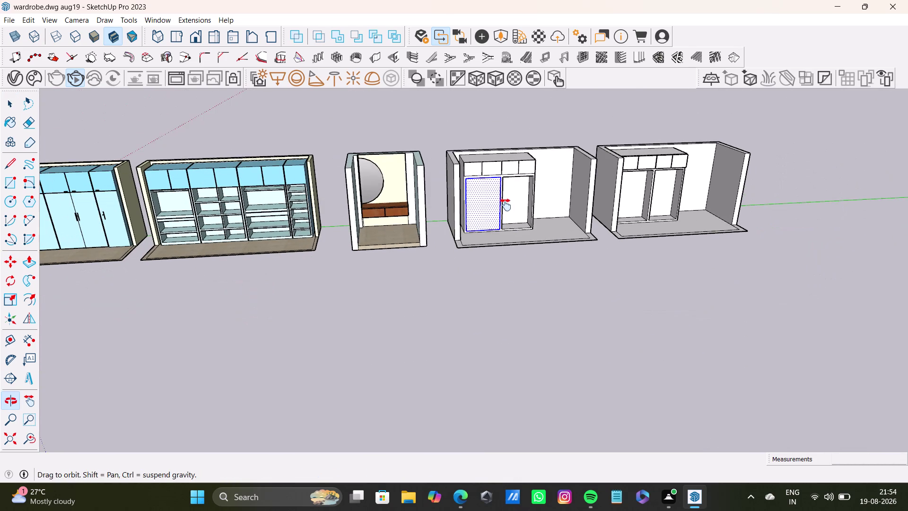